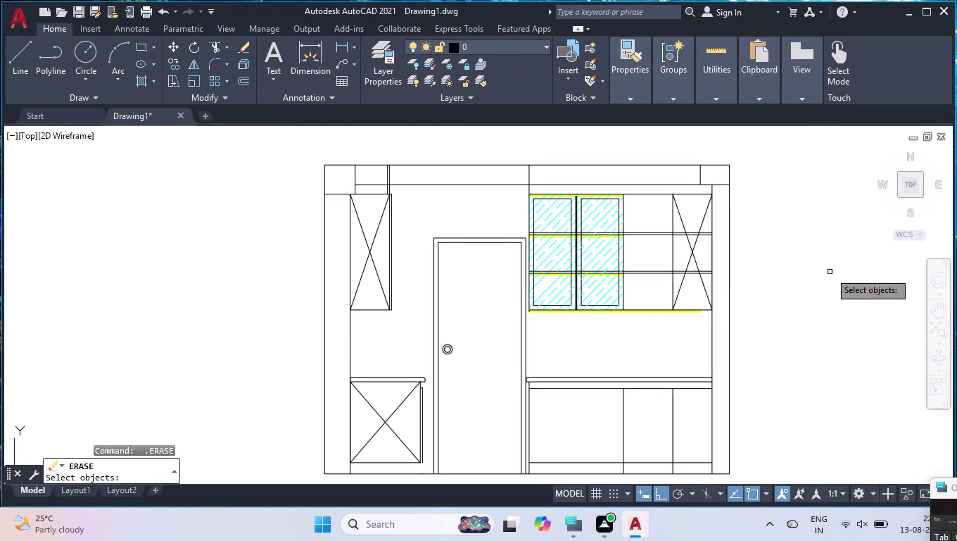
Erase the lower right cabinet's two vertical divider lines.
key(Return)
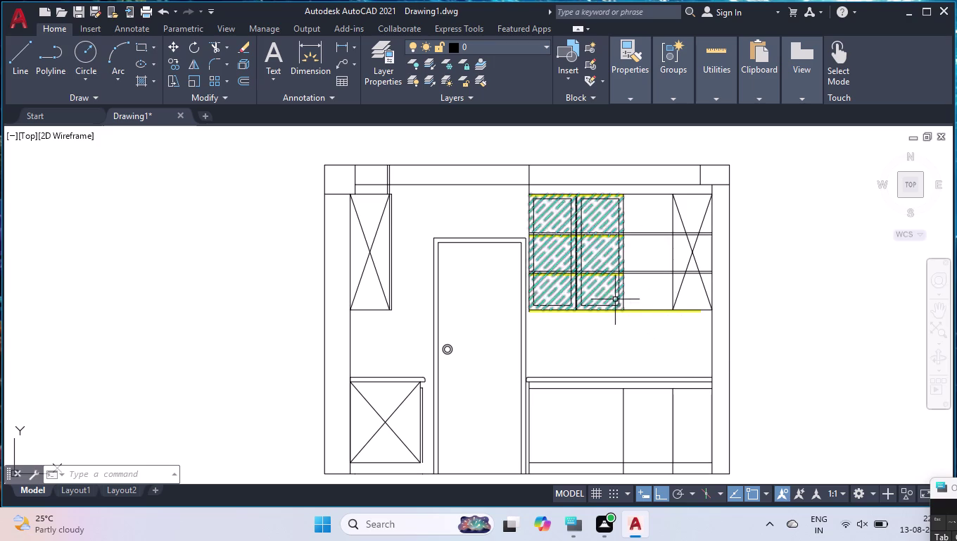
click(692, 412)
click(603, 429)
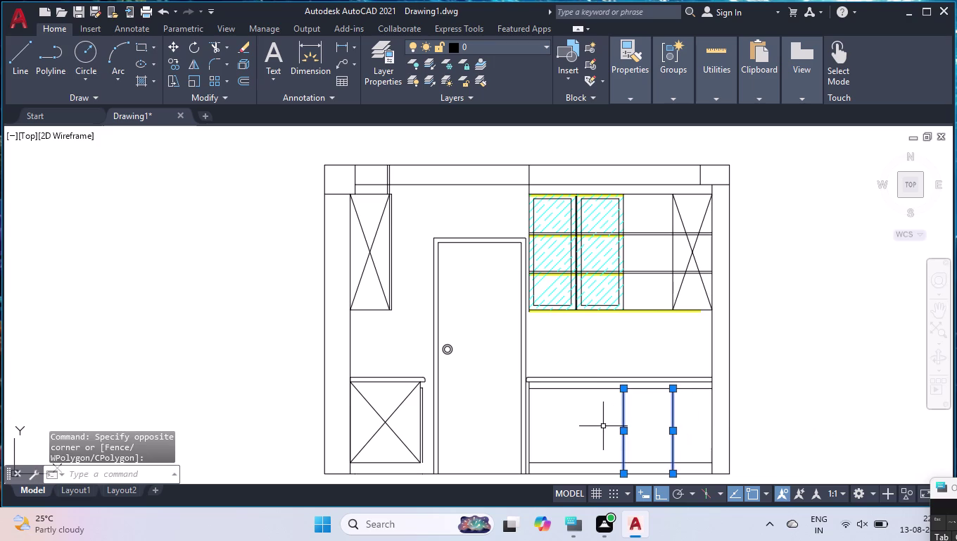
key(Delete)
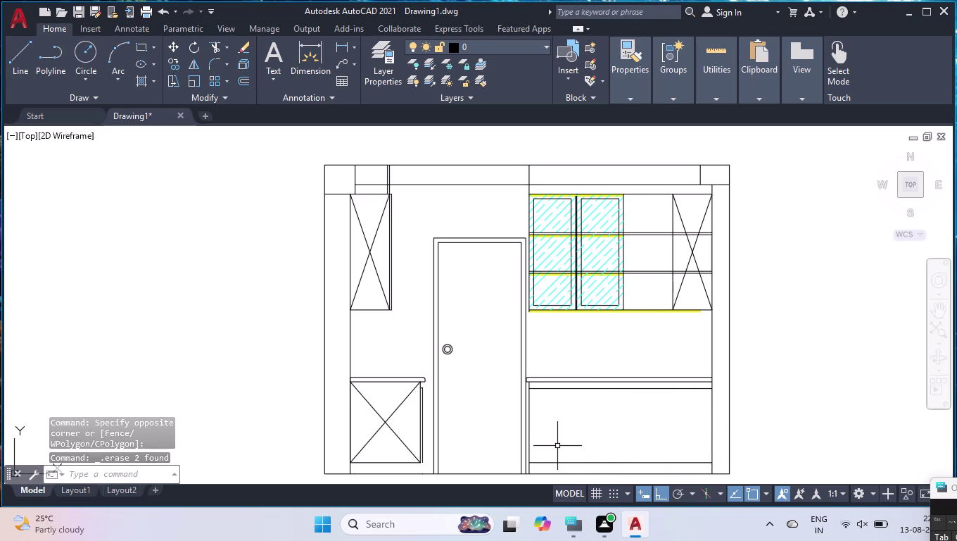
Start and cancel a break, then begin measuring the cabinet with MEAS.
text(BR)
key(Return)
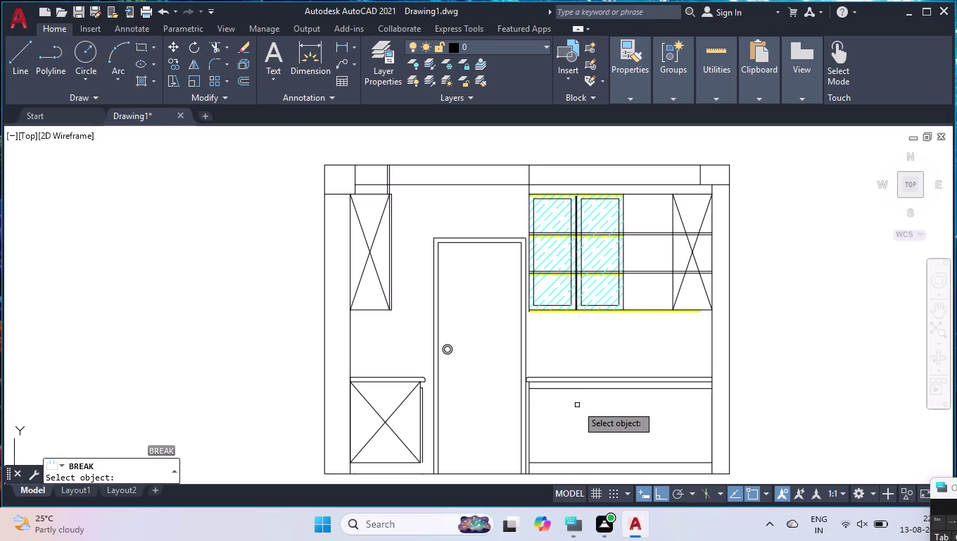
key(Return)
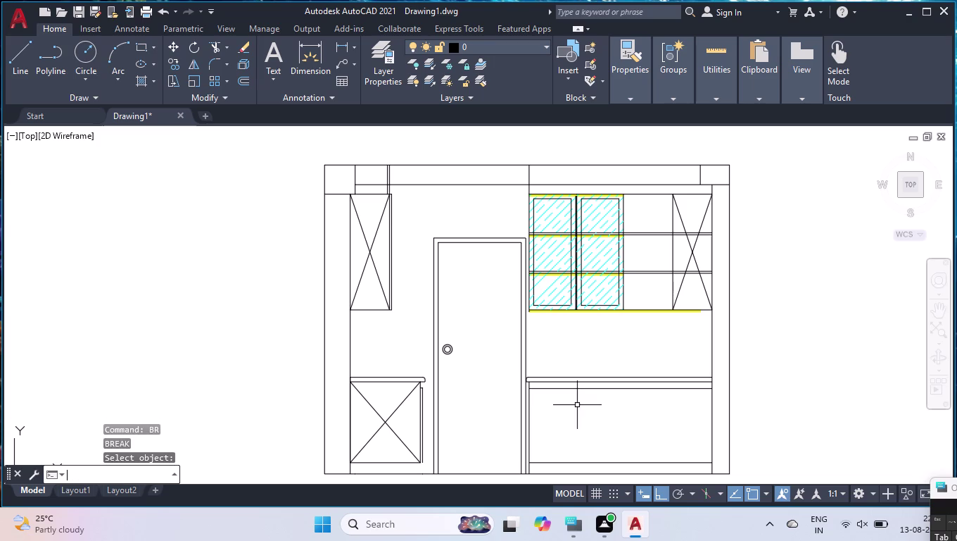
text(MEAS)
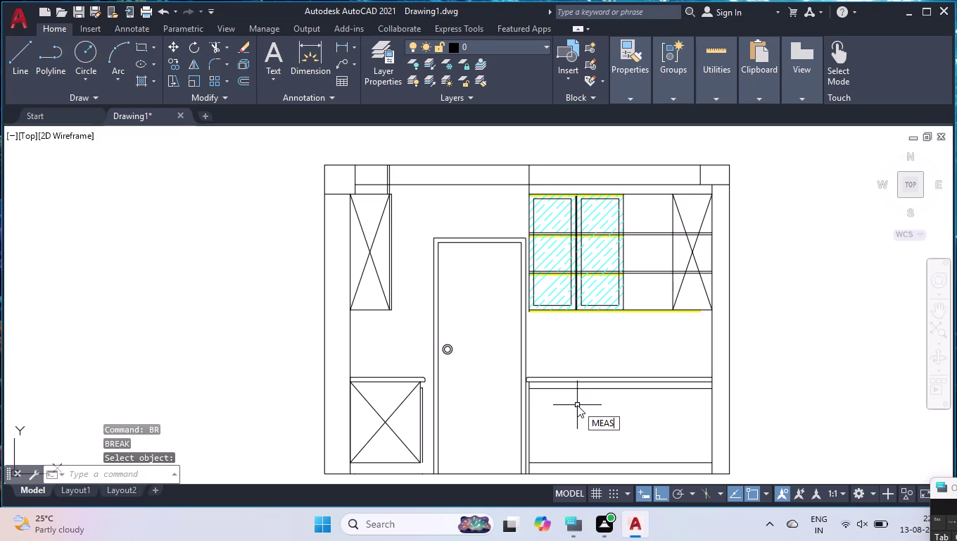
key(Return)
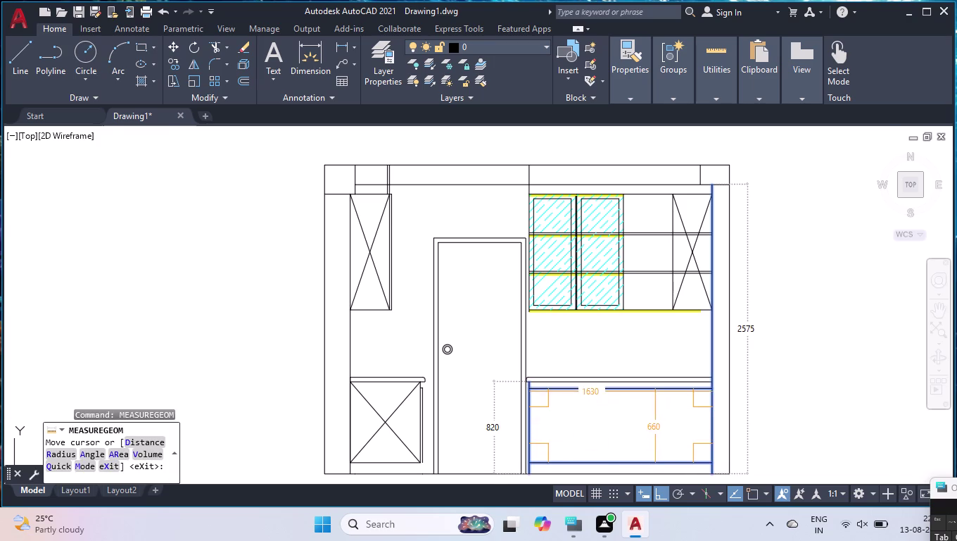
Delete the extra horizontal line beneath the lower cabinet's top.
scroll(up, 3)
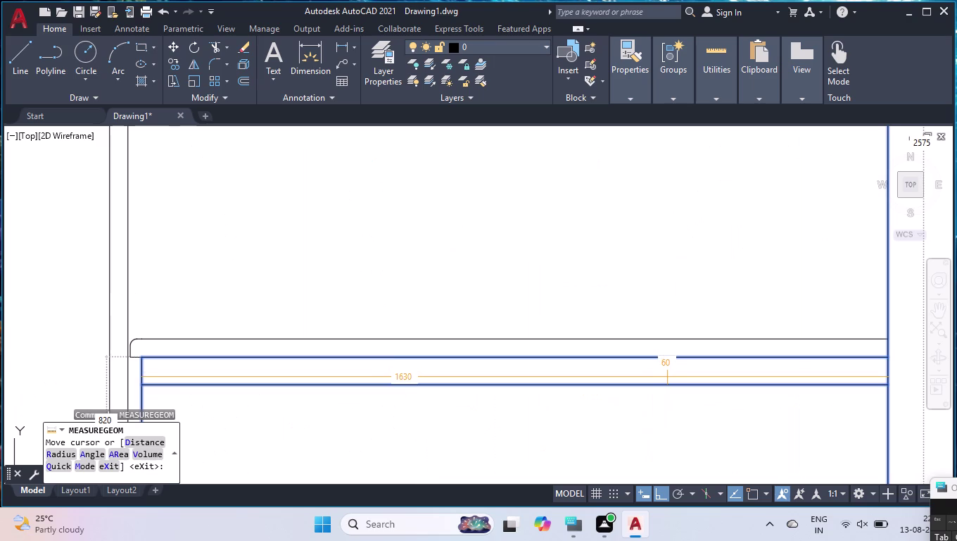
key(Return)
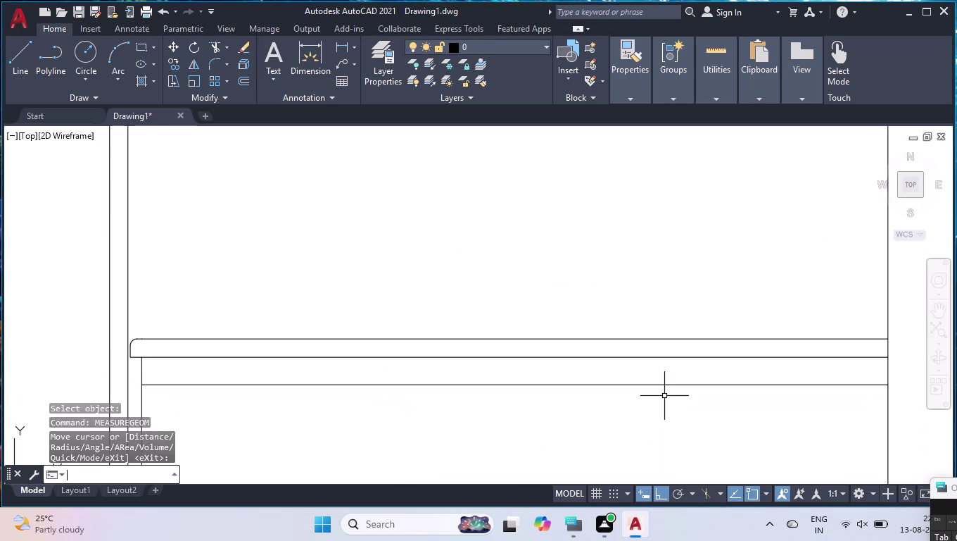
click(709, 383)
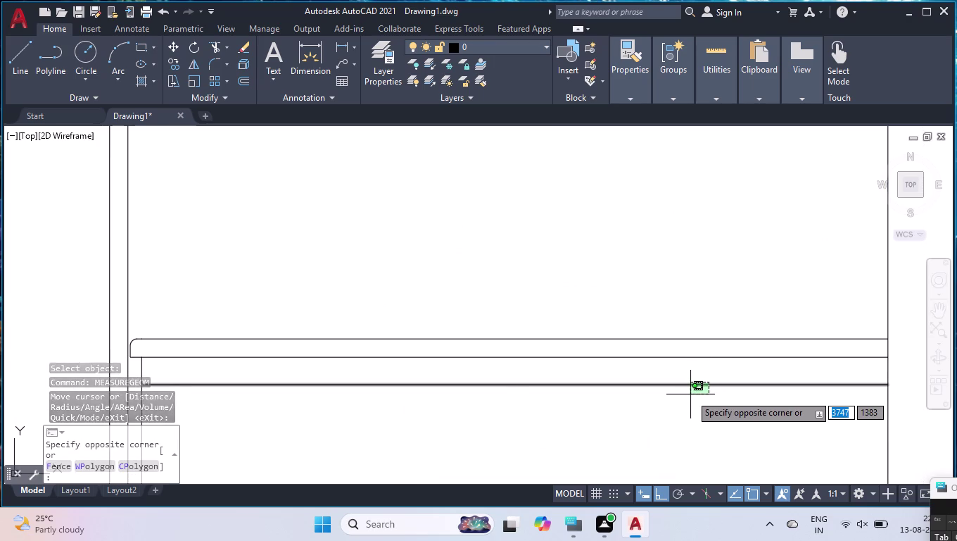
click(691, 394)
key(Delete)
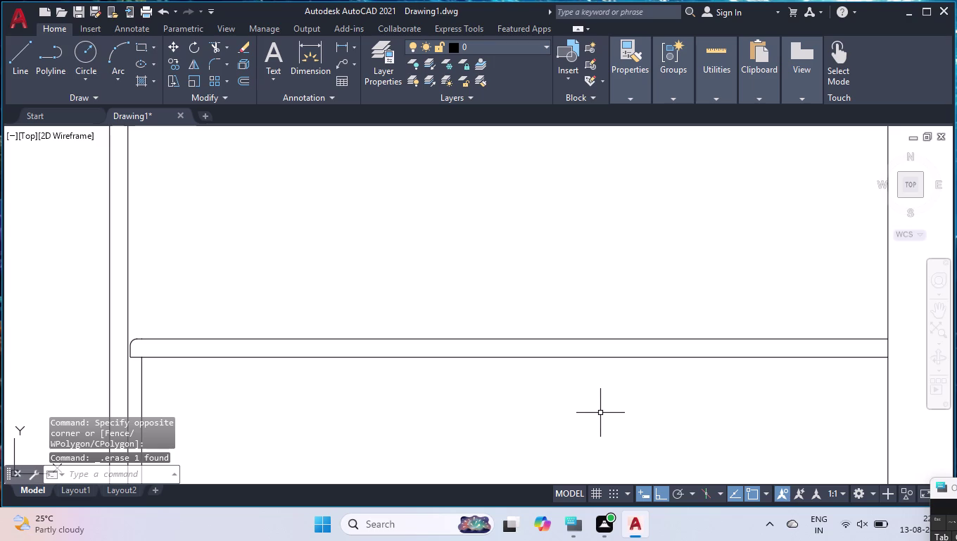
scroll(down, 3)
scroll(down, 3)
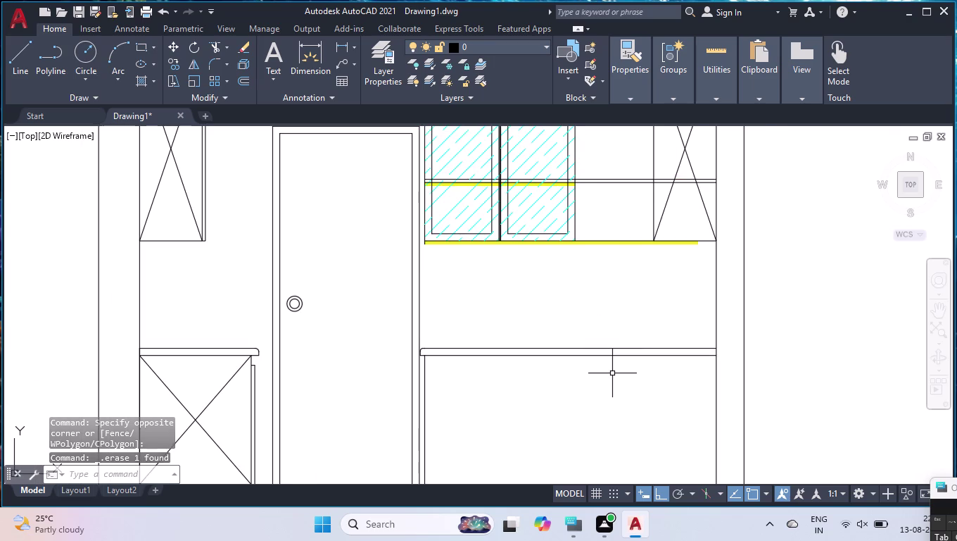
scroll(down, 3)
scroll(up, 3)
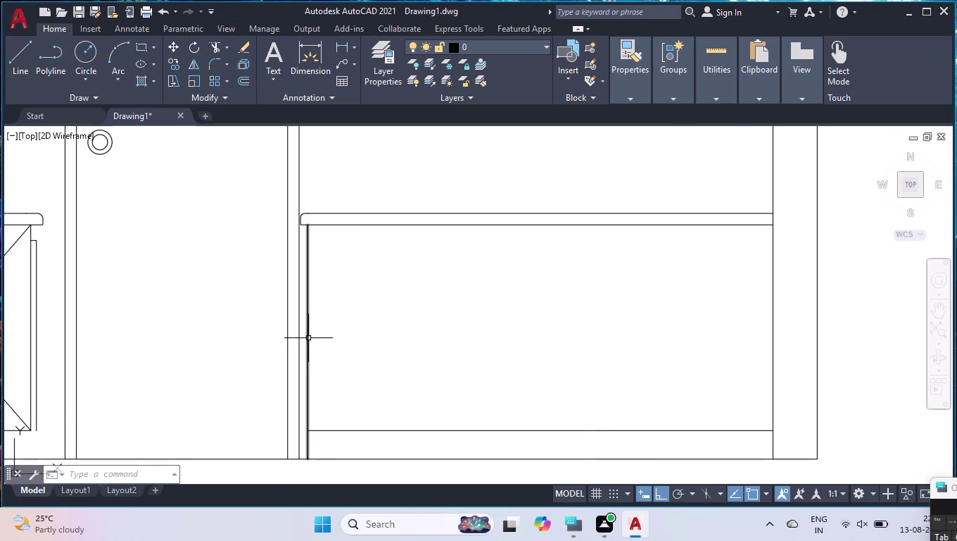
Trim the stray line end at the cabinet's bottom-left corner.
text(TR)
key(Return)
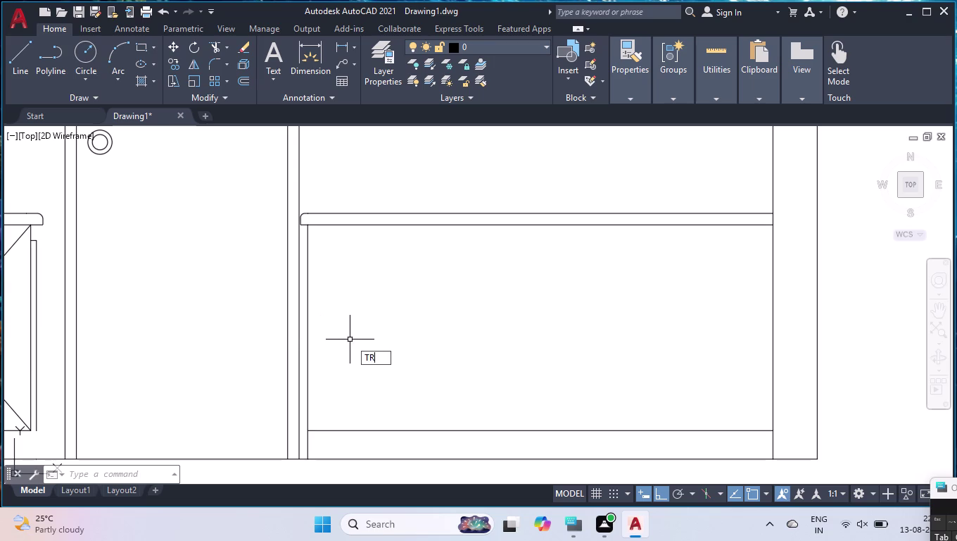
click(307, 438)
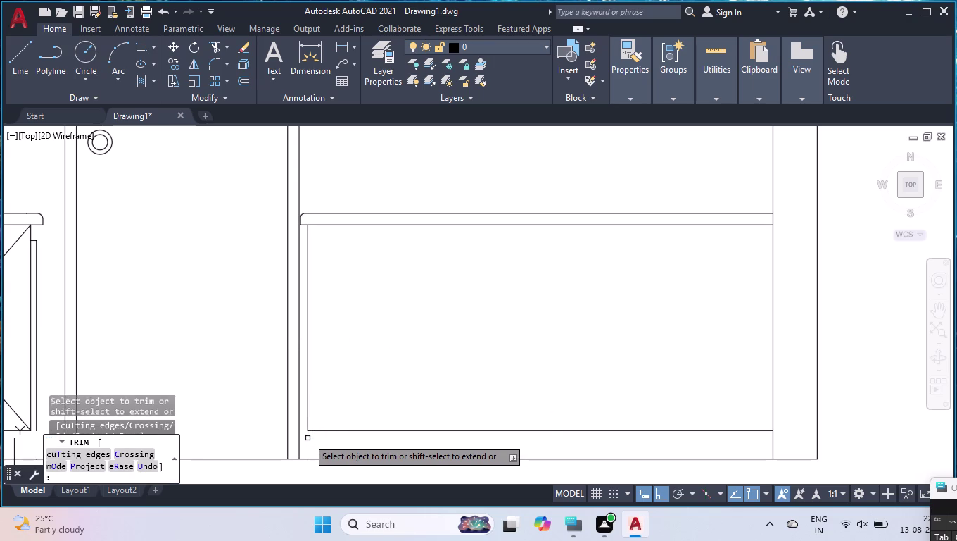
key(Return)
text(O)
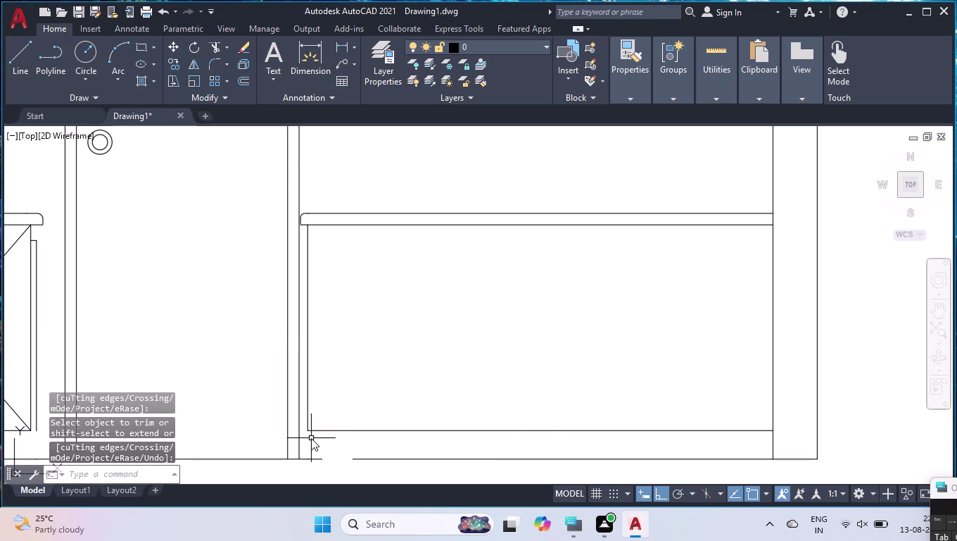
text(FF)
key(Return)
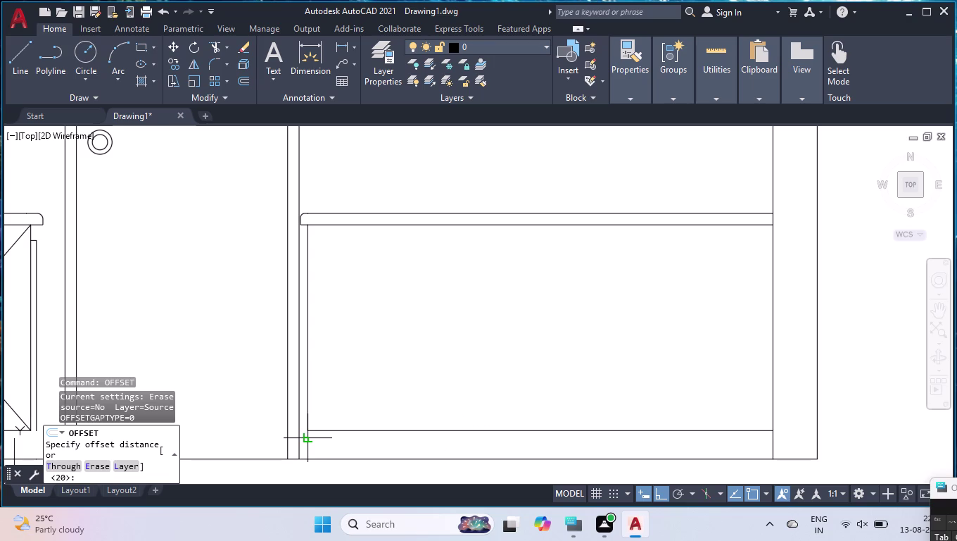
Offset the cabinet's left edge 450 to the right.
text(459)
key(BackSpace)
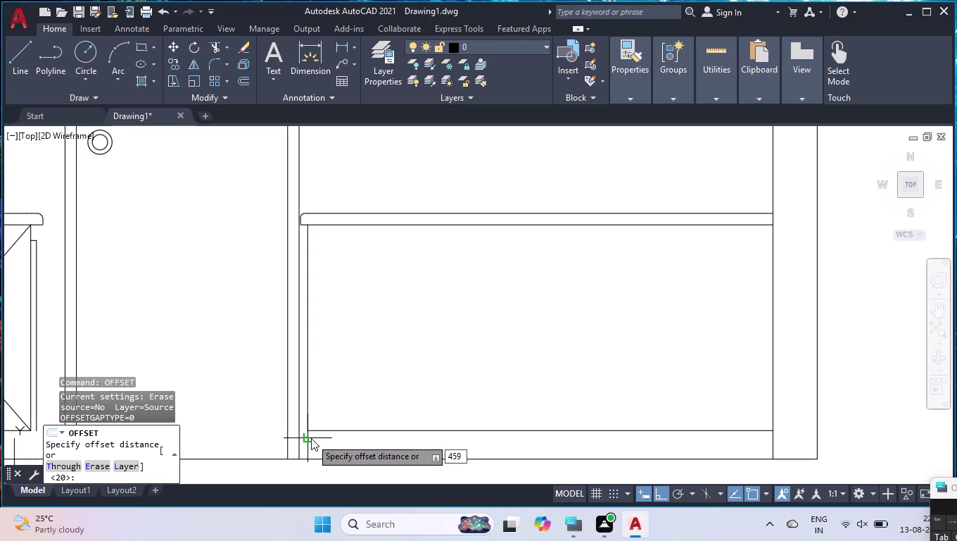
key(0)
key(Return)
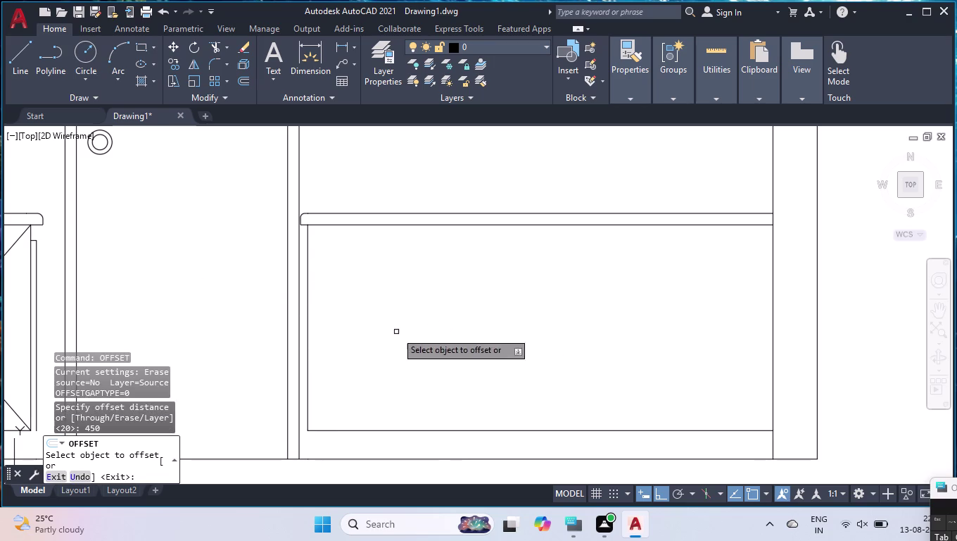
click(309, 320)
click(376, 325)
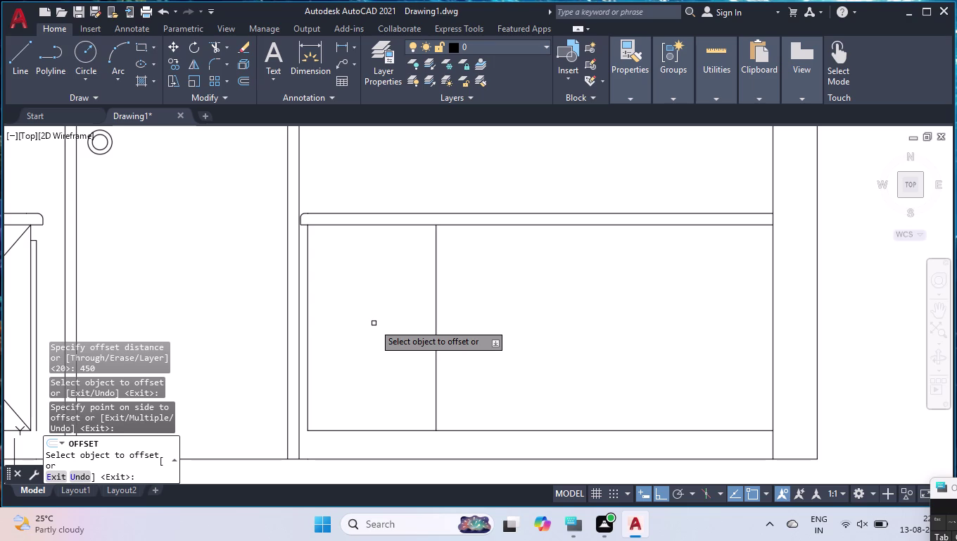
Offset the new line 530 to the right, then that line another 50.
click(437, 320)
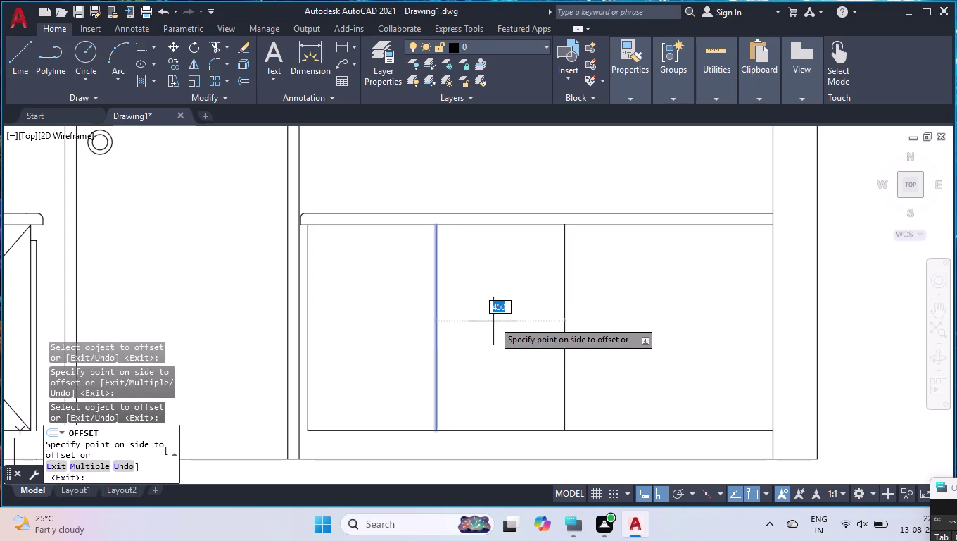
text(530)
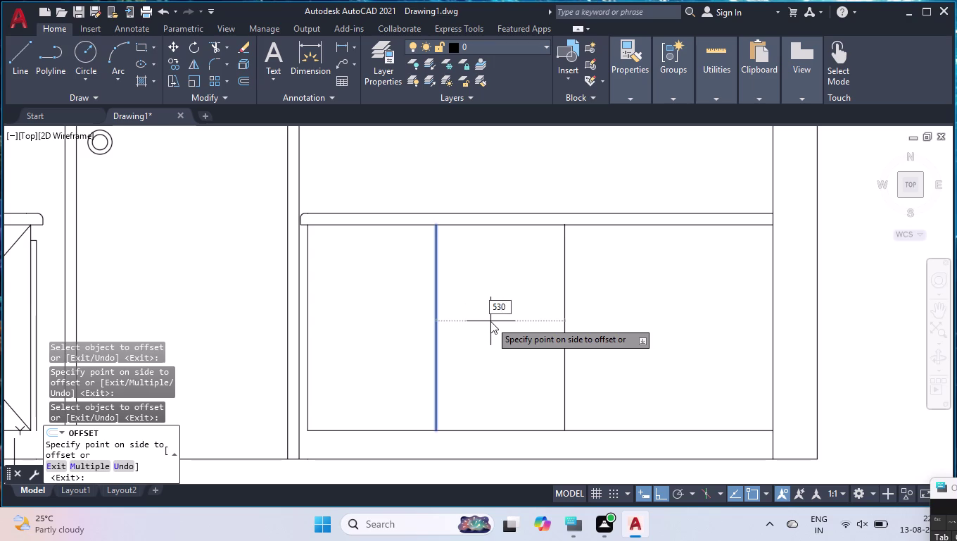
key(Return)
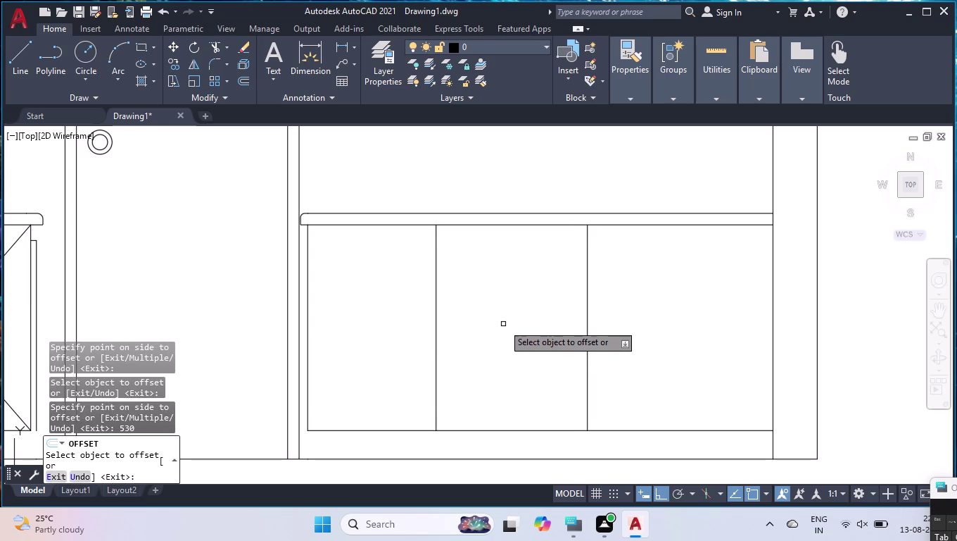
click(587, 331)
text(50)
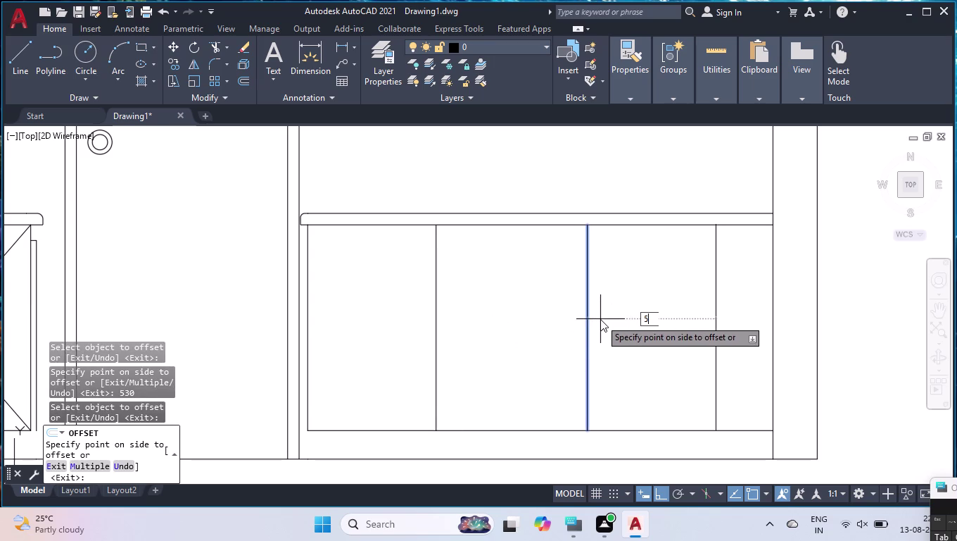
key(Return)
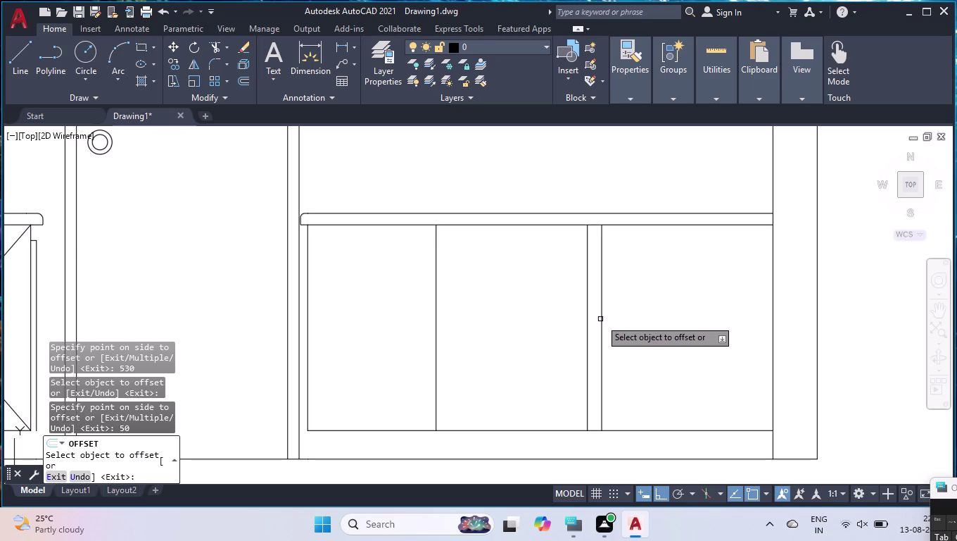
key(Return)
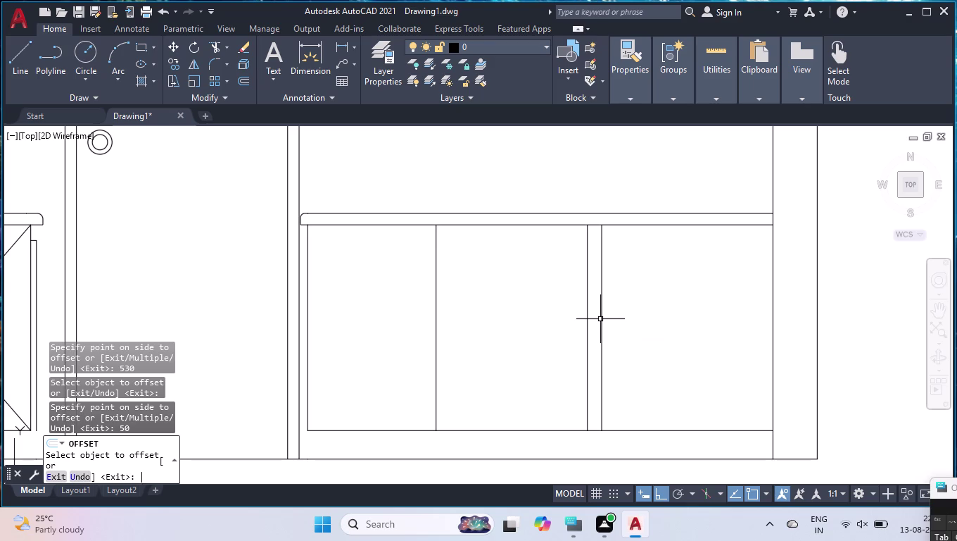
Check the cabinet dimensions, then offset the right door's divider 20 to the right.
text(MEA)
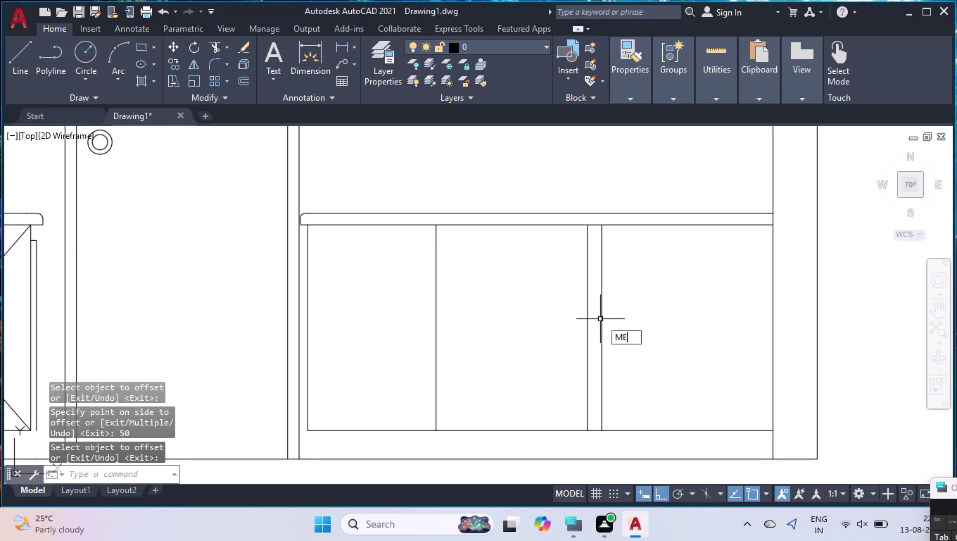
text(S)
key(Return)
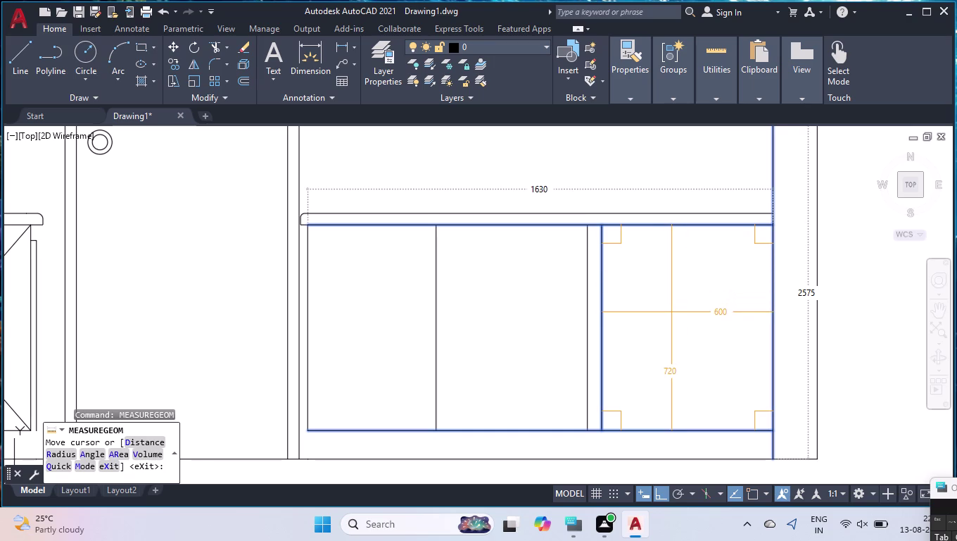
key(Return)
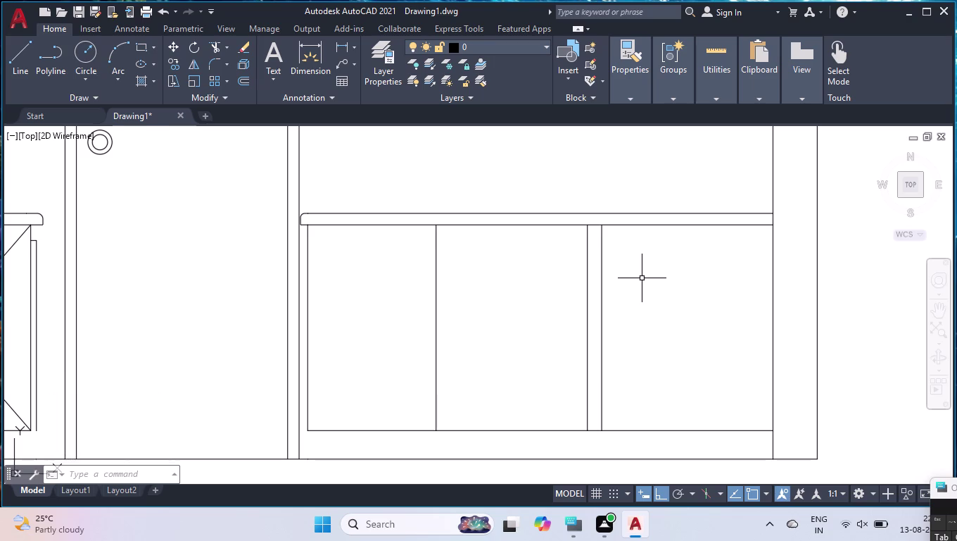
text(OFF)
key(Return)
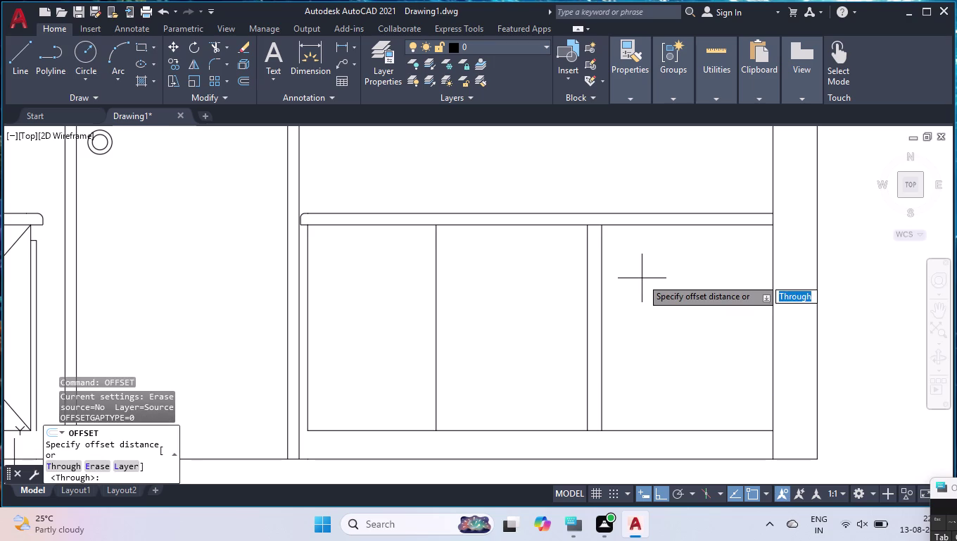
text(20)
key(Return)
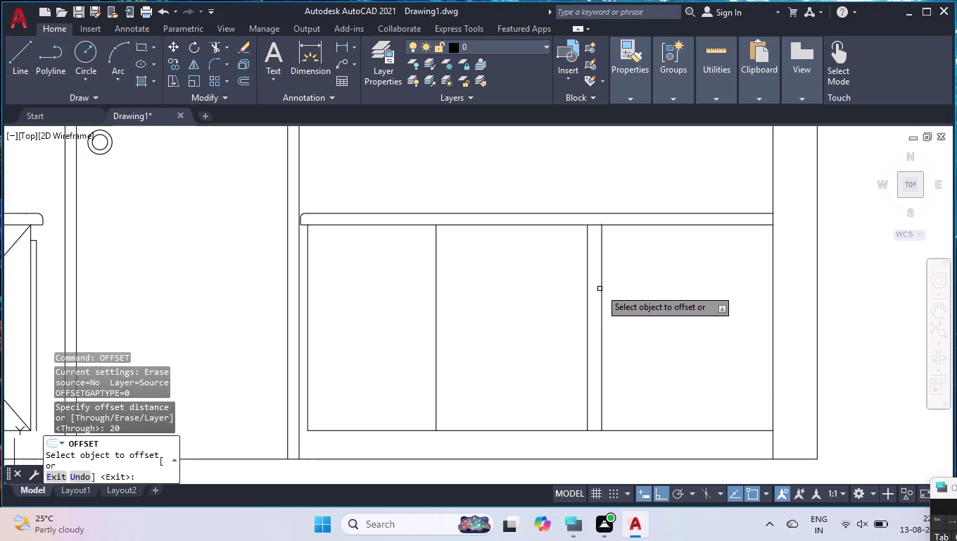
click(602, 294)
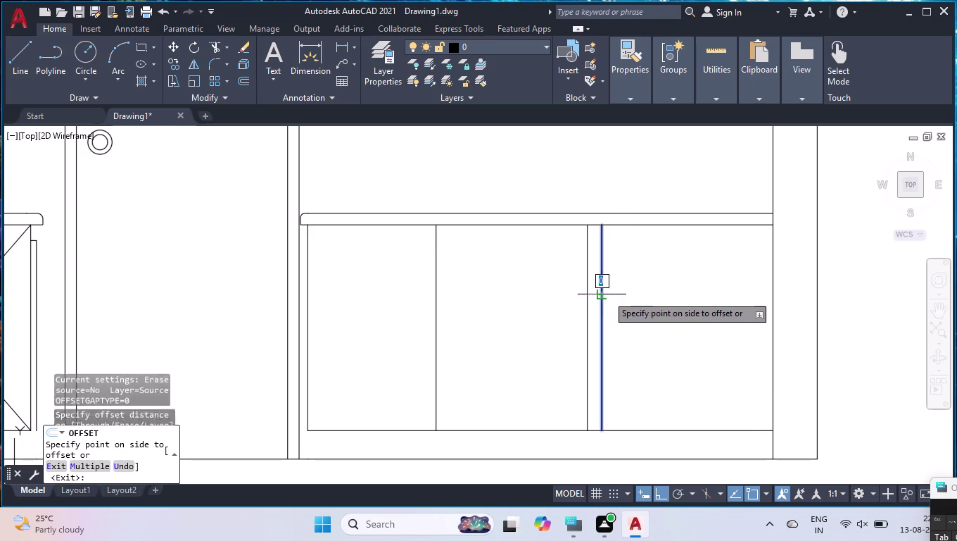
click(615, 295)
key(Return)
Extend the new vertical line and the left cabinet edge down to the base.
text(E)
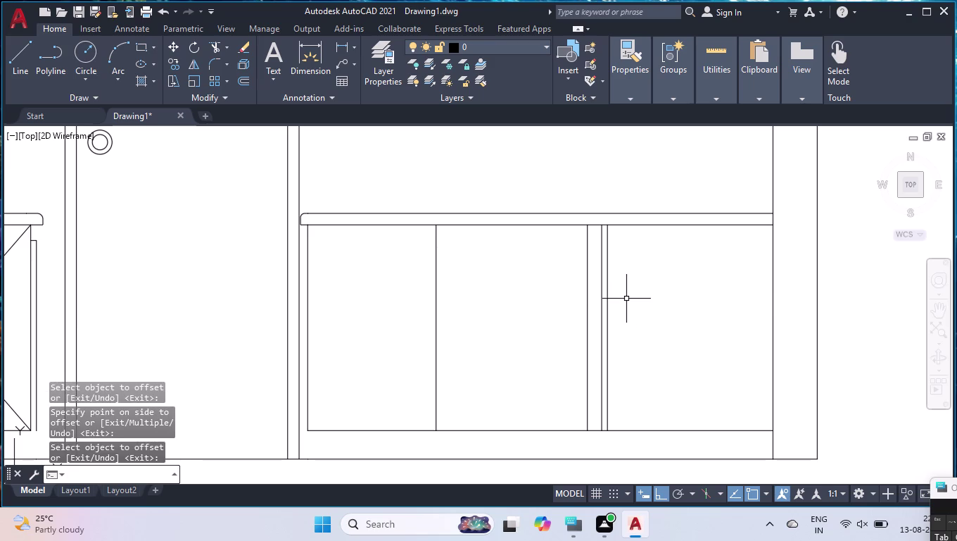
text(X)
key(Return)
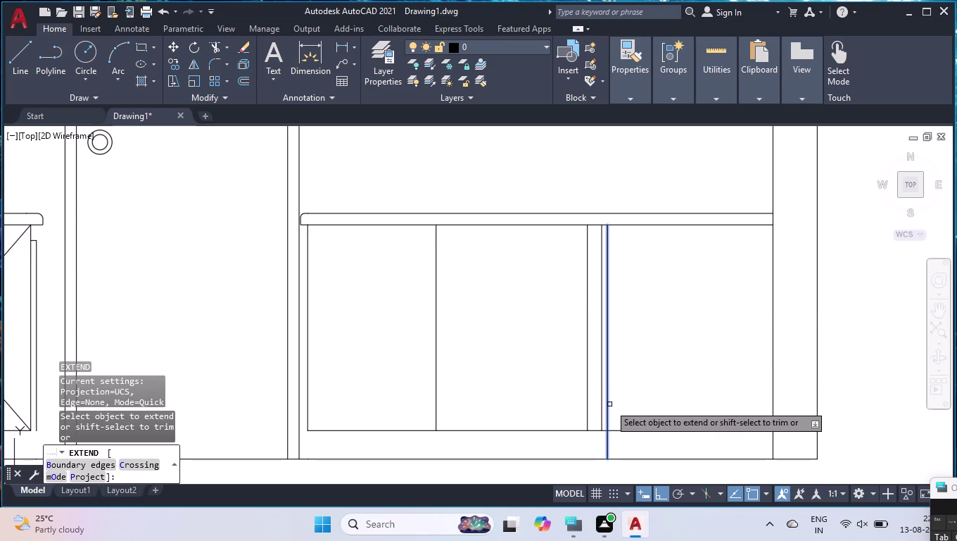
click(610, 404)
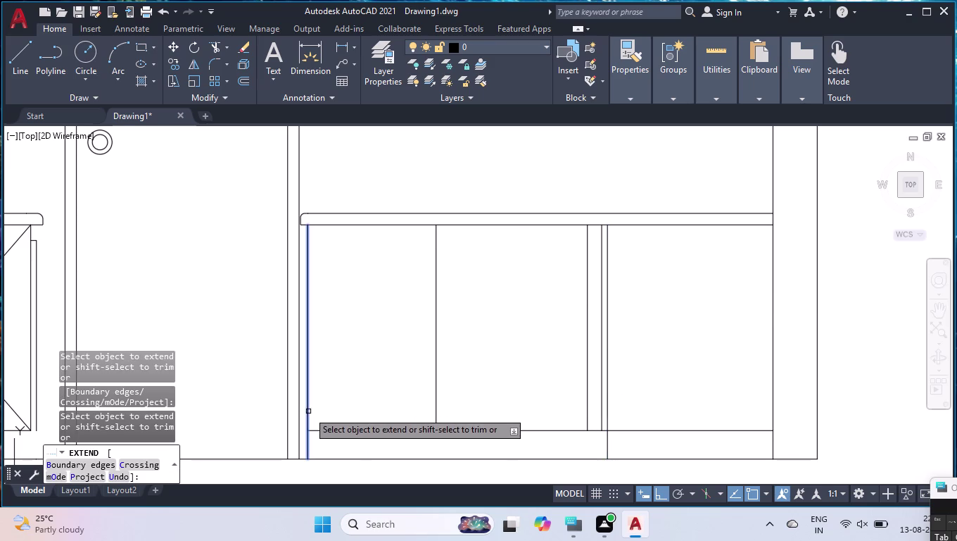
click(308, 411)
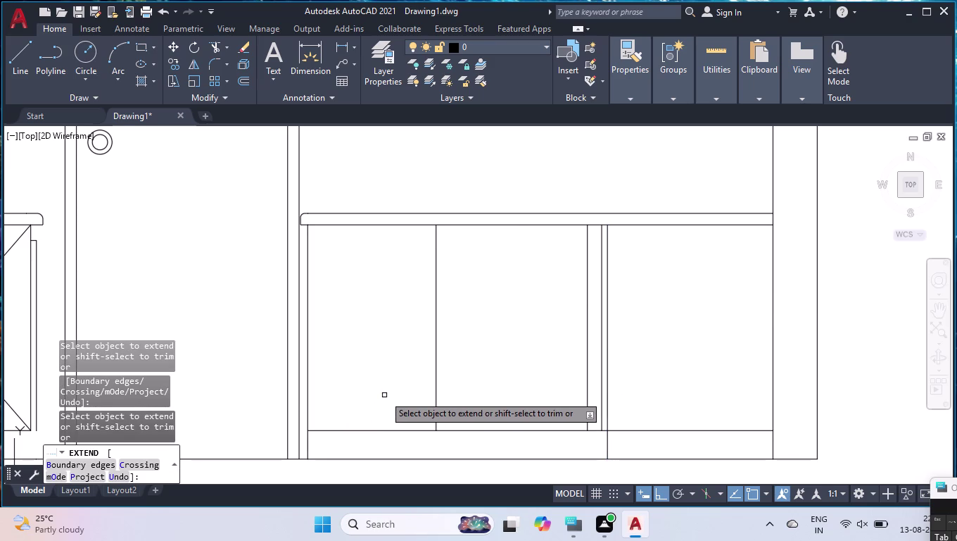
key(Return)
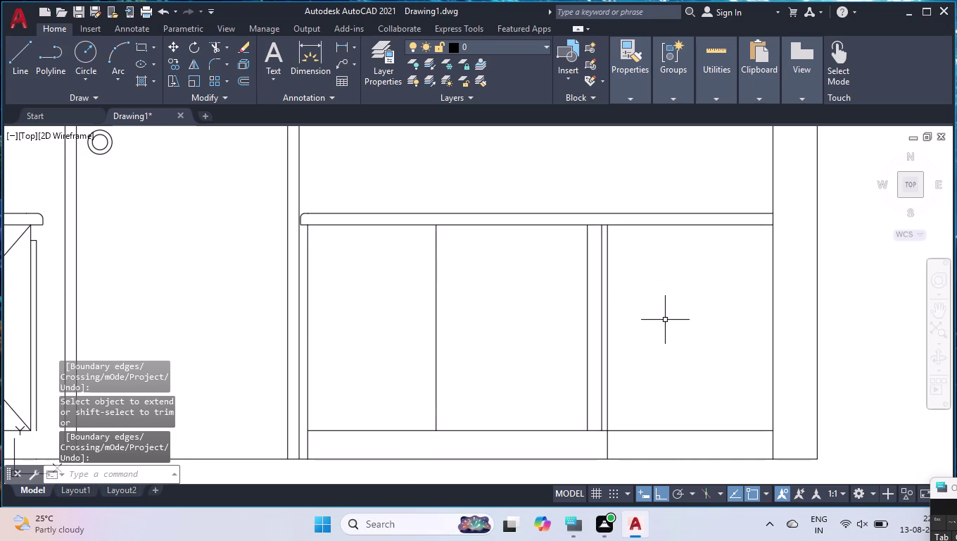
Draw two corner-to-corner diagonals forming an X on the right lower door.
key(l)
key(Return)
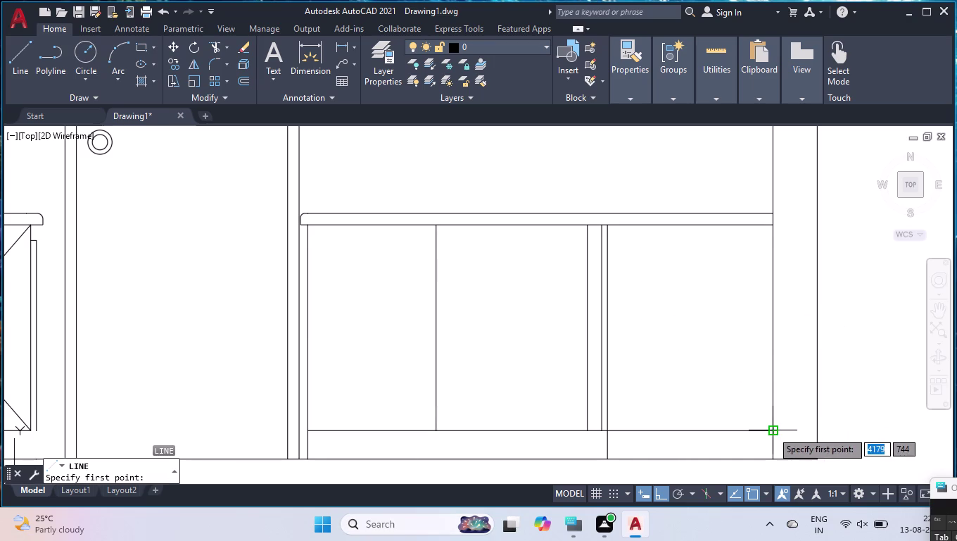
click(772, 431)
click(612, 226)
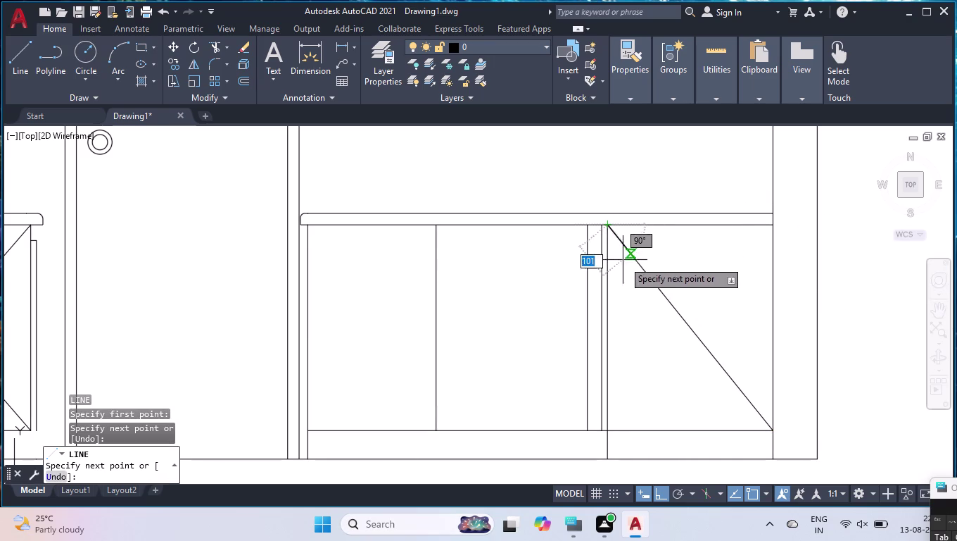
key(space)
key(space)
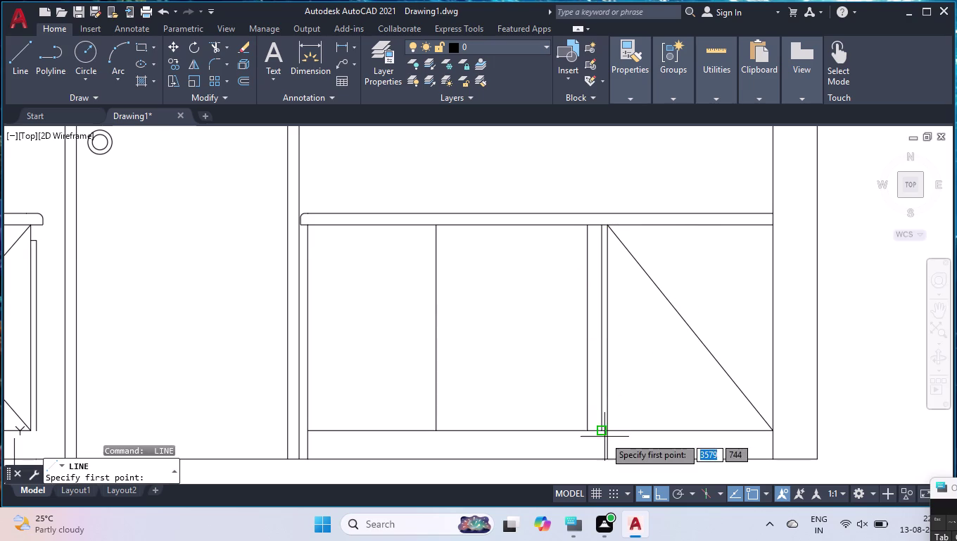
click(608, 431)
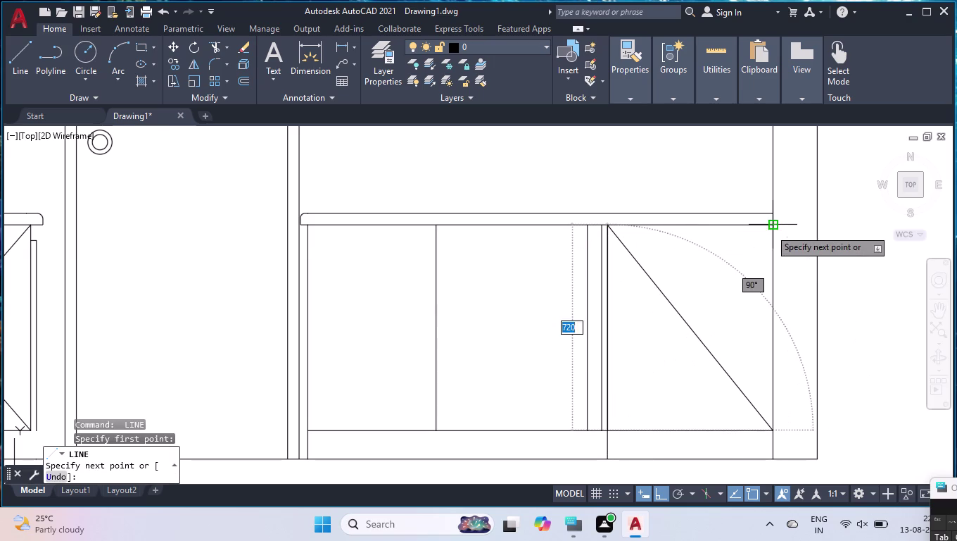
click(770, 229)
key(space)
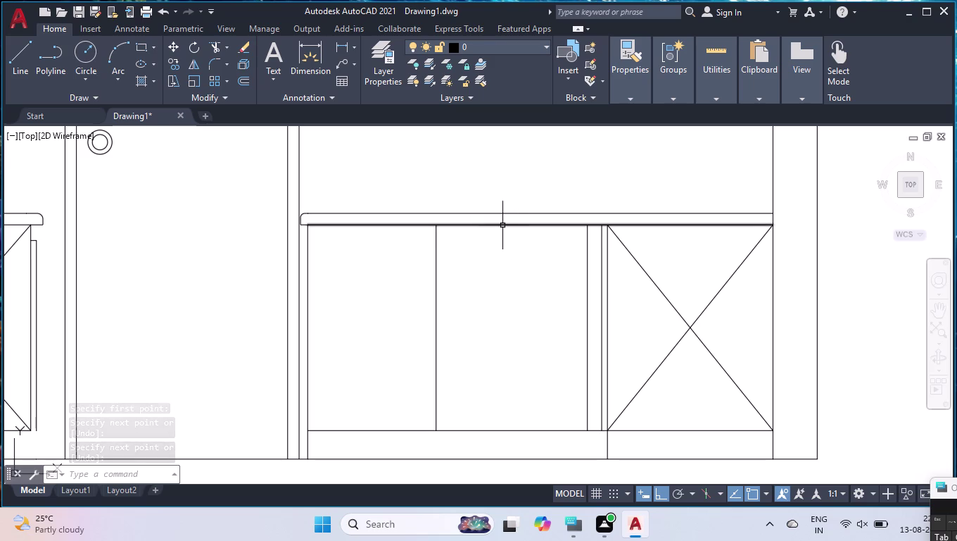
Attempt an M2P midpoint snap and start a new line.
text(M)
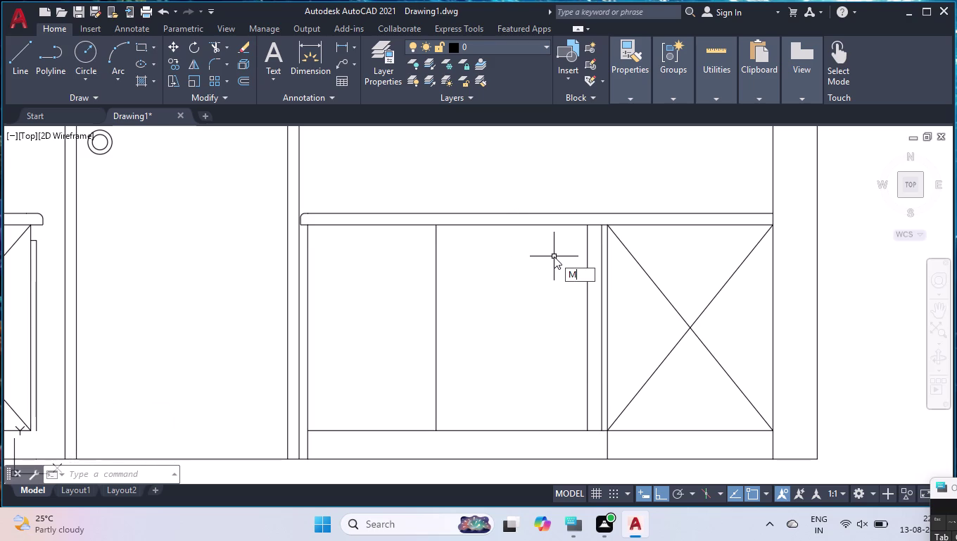
text(2)
key(p)
key(Return)
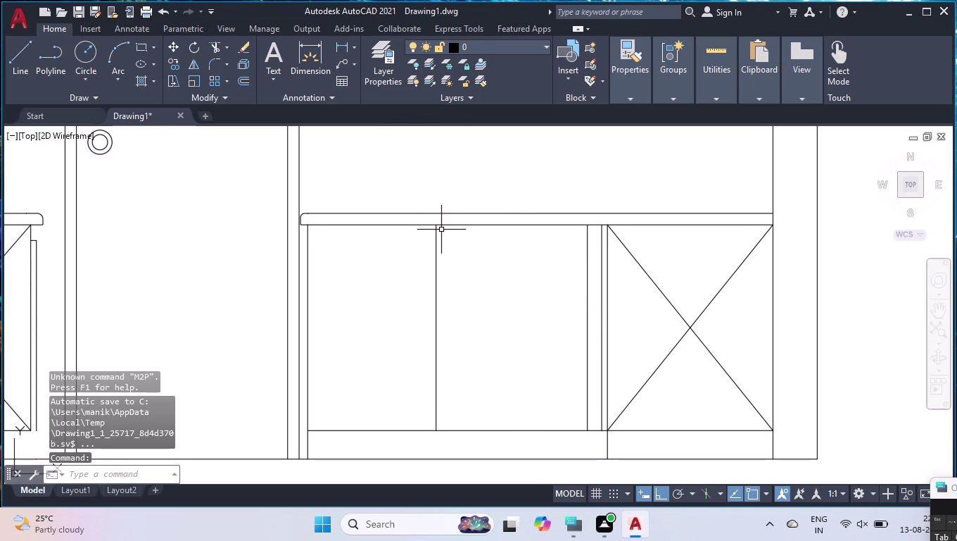
key(l)
key(Return)
Draw a shelf line from the middle divider's midpoint to the right cabinet edge.
text(M)
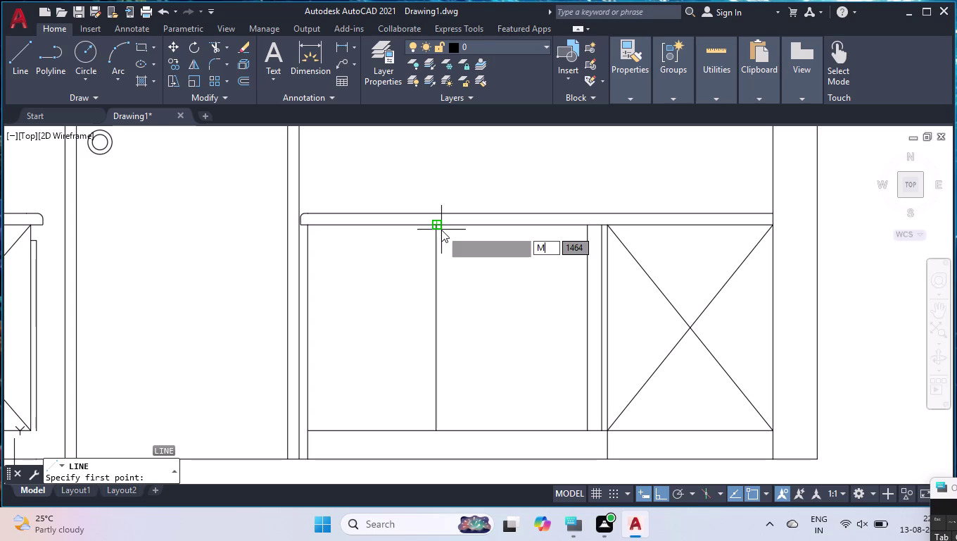
text(2P)
key(Return)
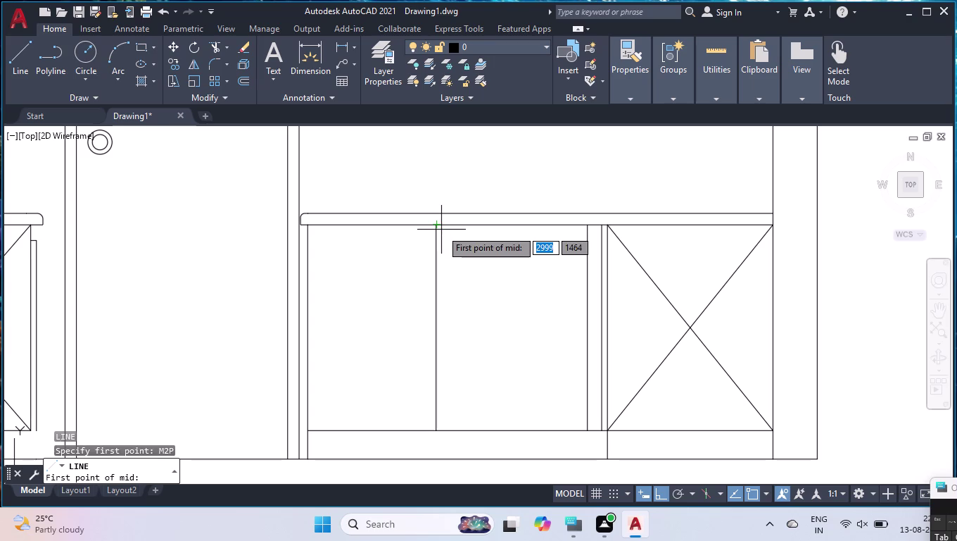
click(436, 228)
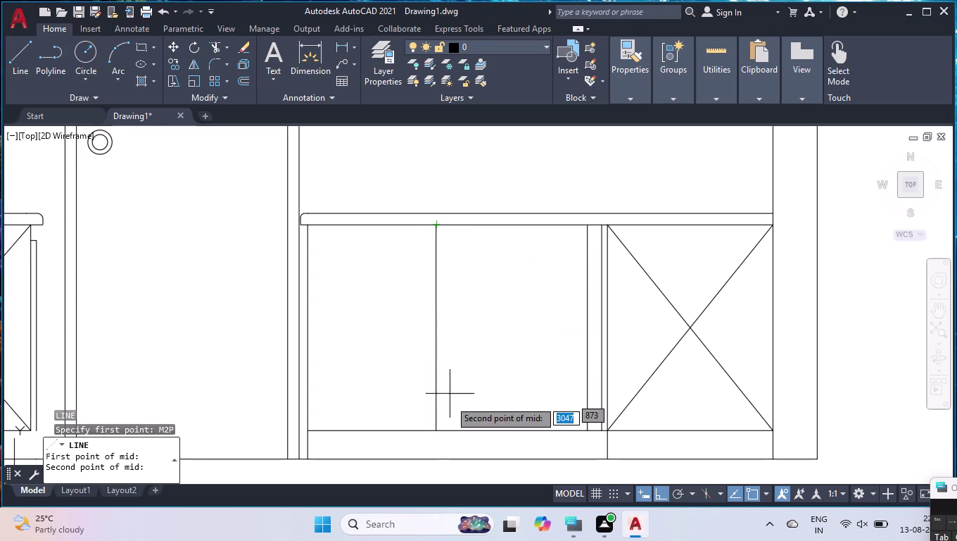
click(434, 432)
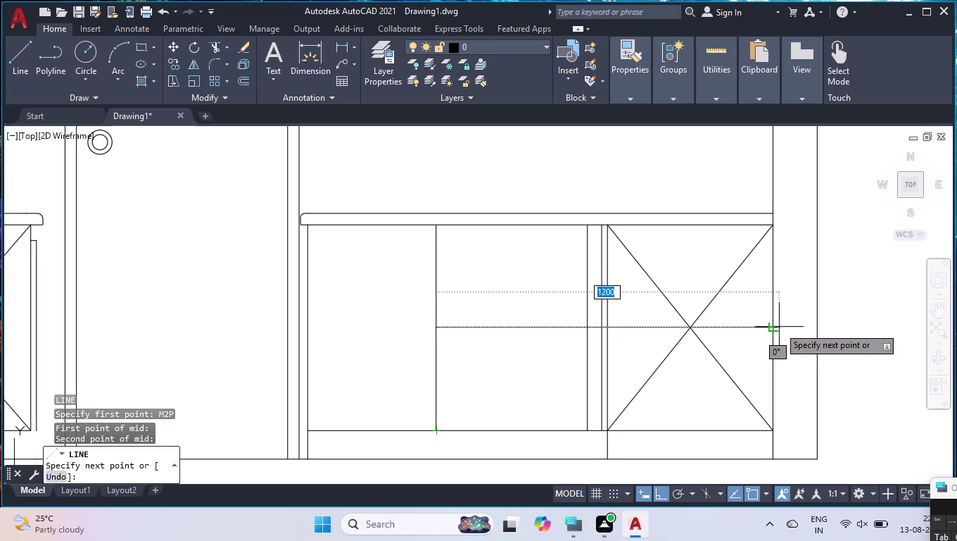
click(777, 327)
key(Return)
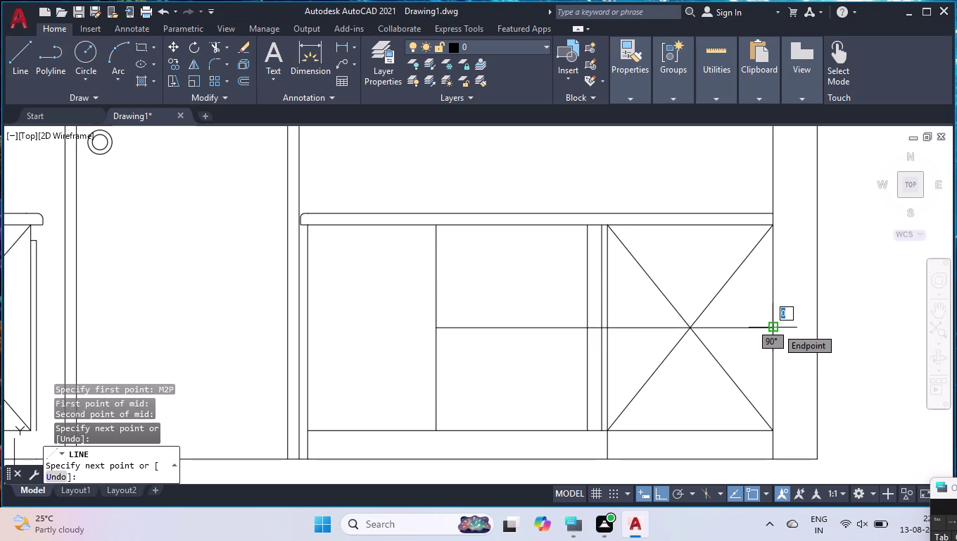
Extend the shelf line left to the cabinet's left edge.
text(EX)
key(Return)
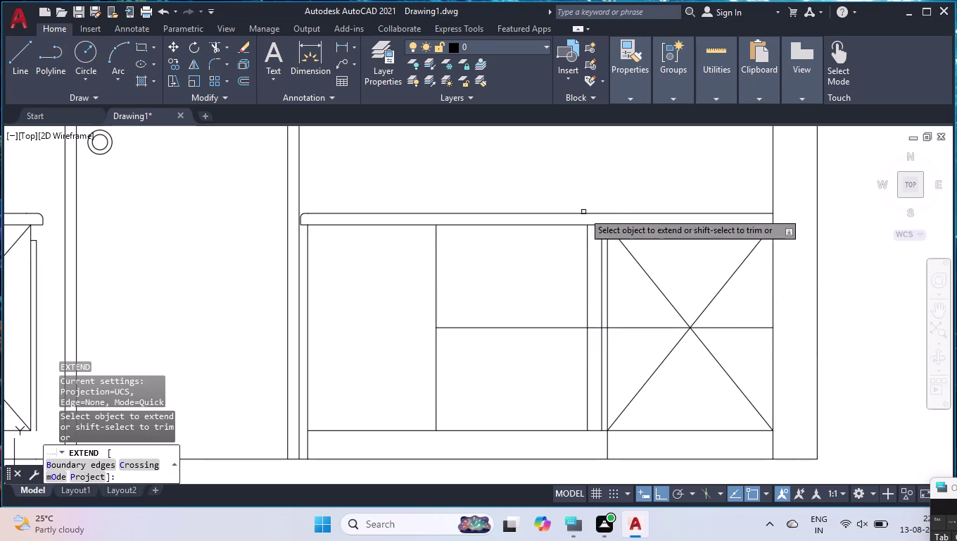
click(445, 329)
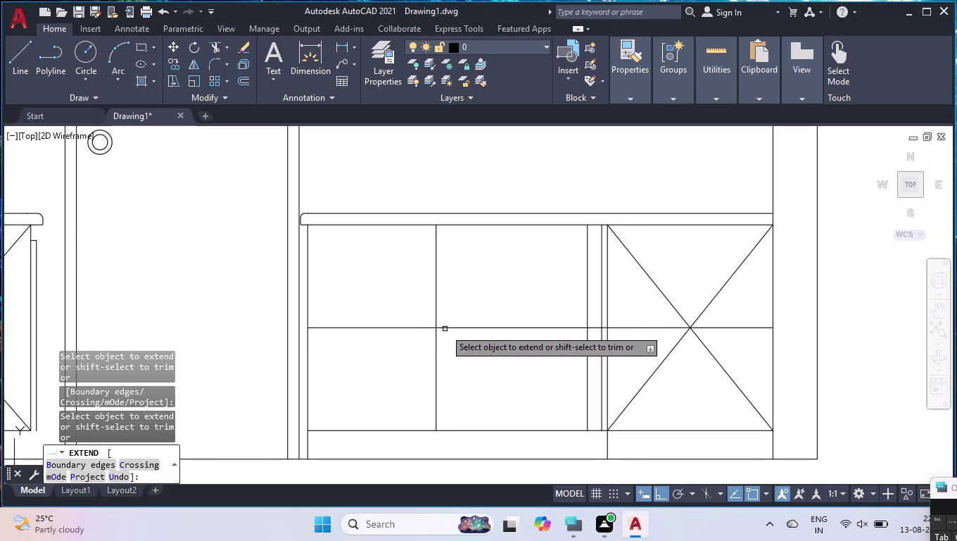
key(Return)
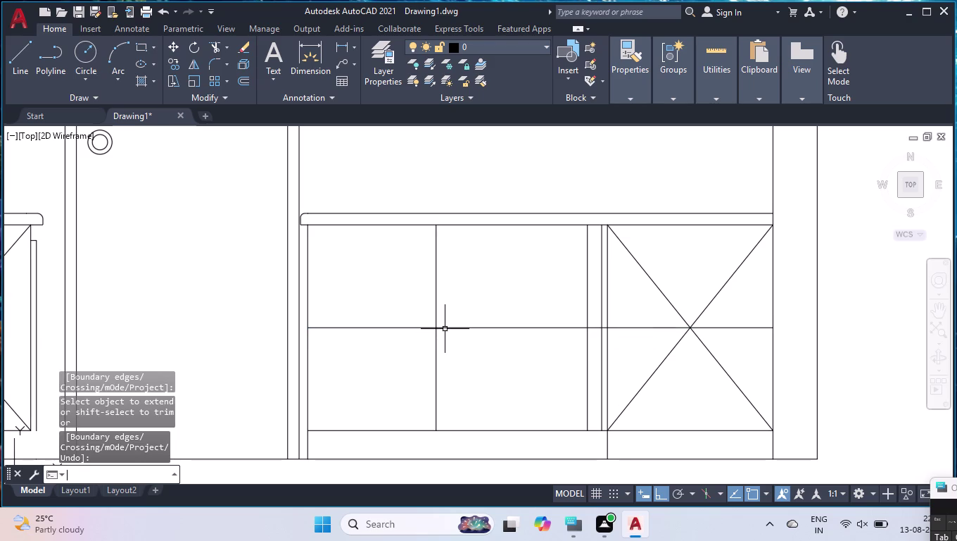
Offset the shelf line 18 upward to make a double shelf.
text(O)
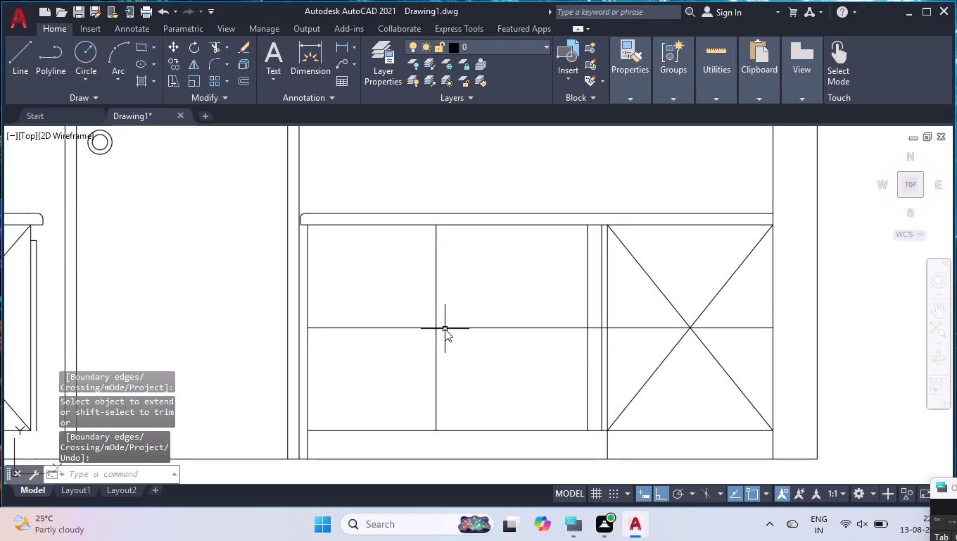
text(FF)
key(Return)
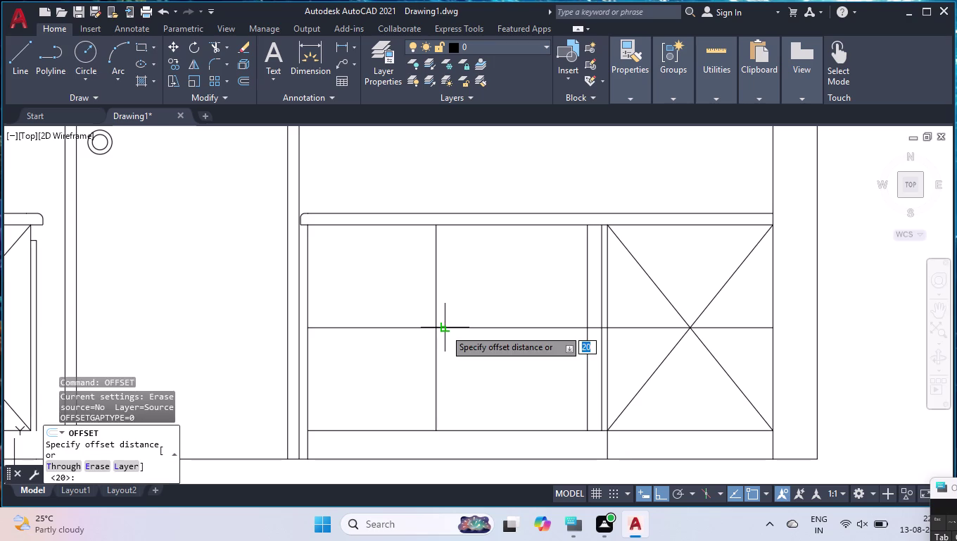
key(1)
key(8)
key(Return)
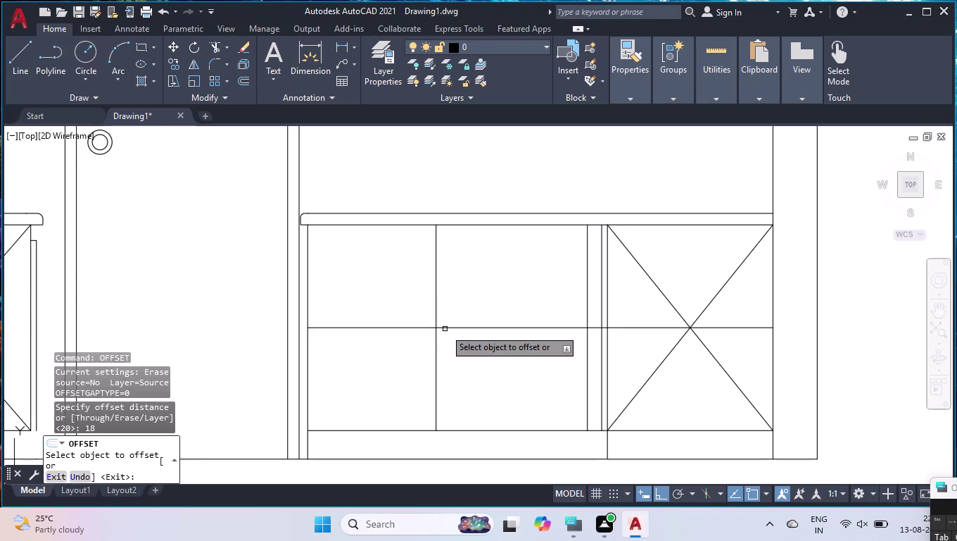
click(504, 328)
click(518, 302)
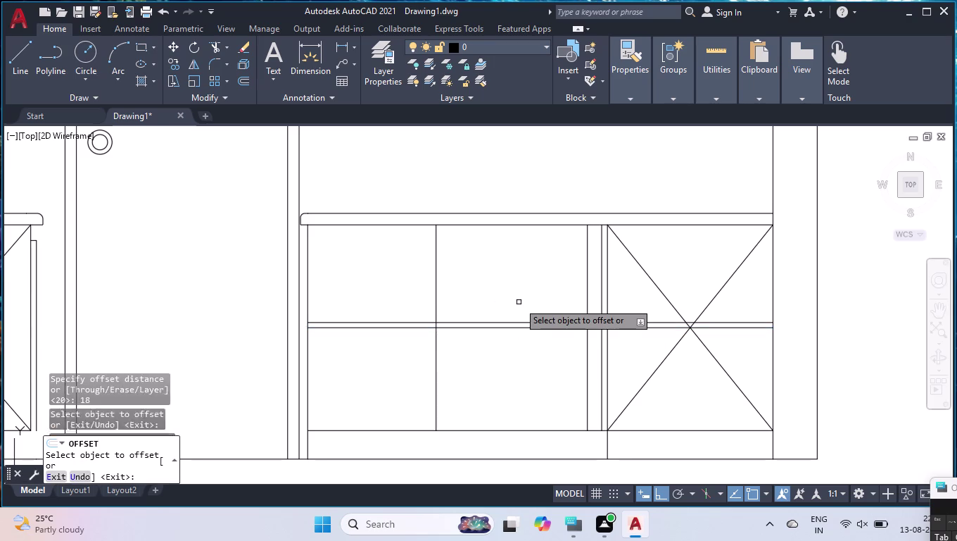
key(Return)
Fence-trim both shelf lines out of the left compartment.
text(TR)
key(Return)
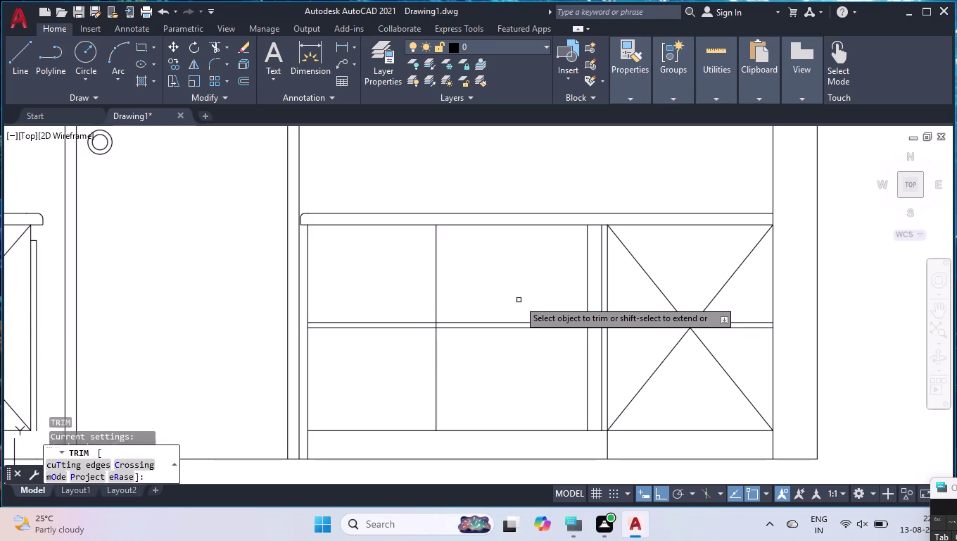
click(392, 304)
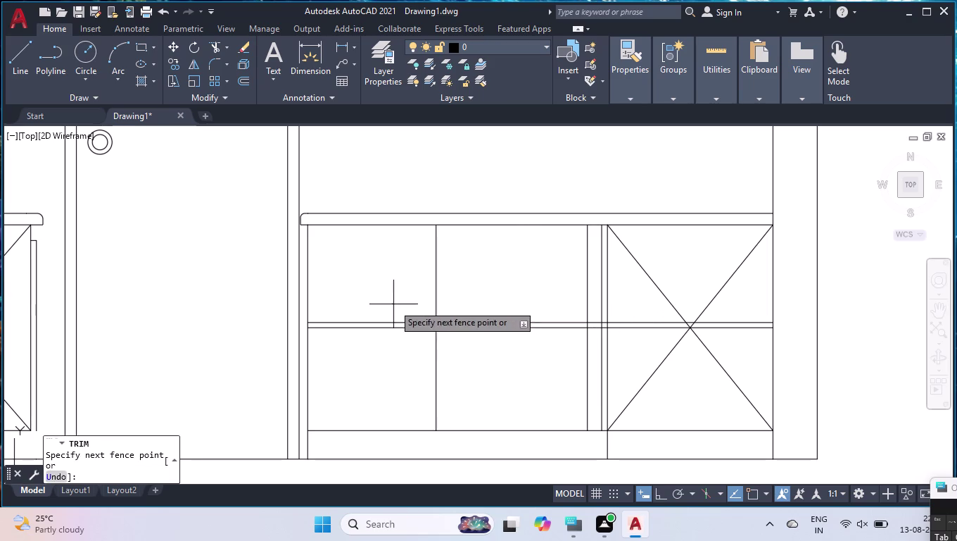
click(386, 339)
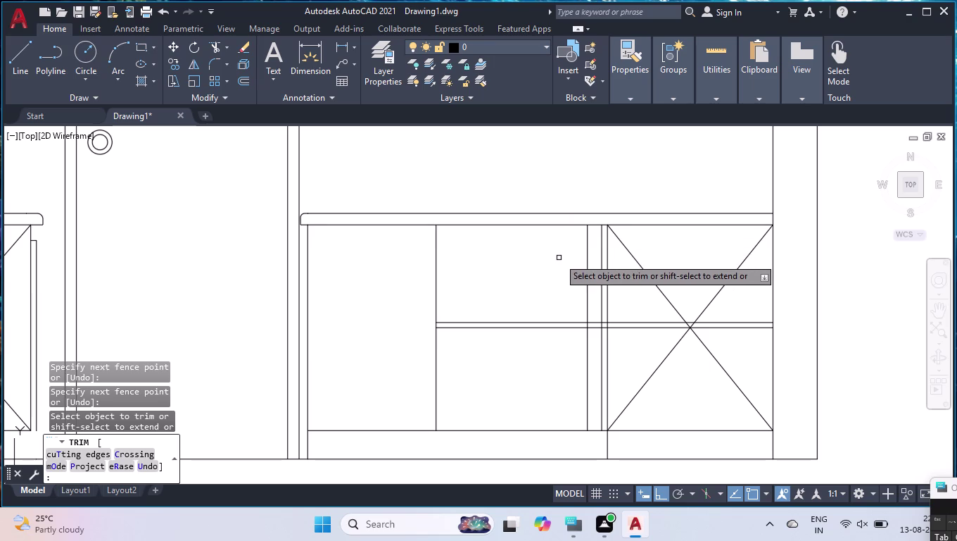
key(Return)
Break the line under the countertop at the X-door and shelf compartment corners.
text(BR)
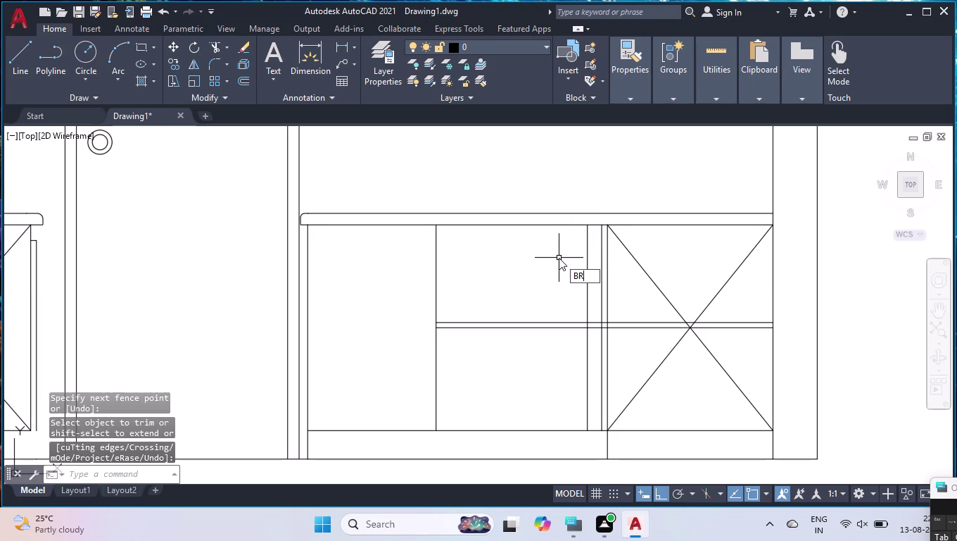
key(Return)
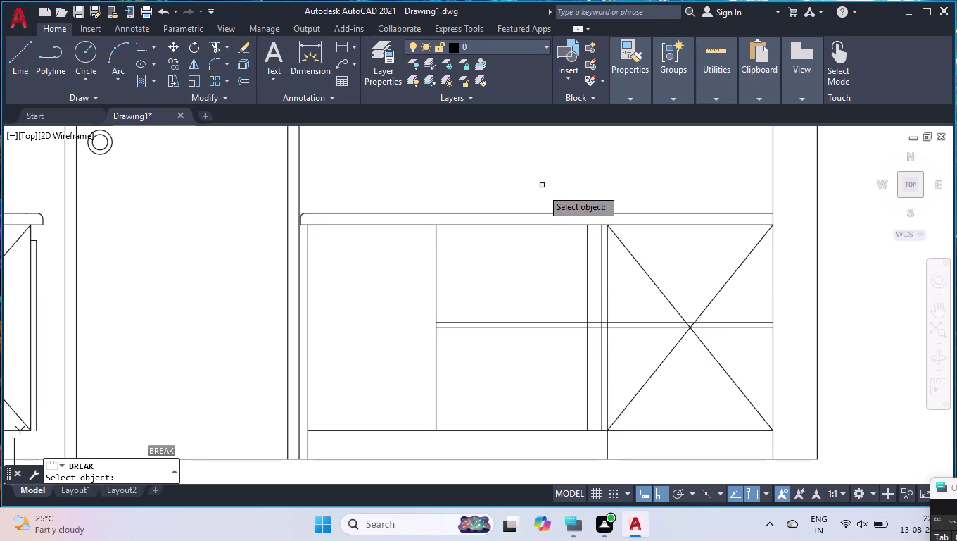
key(Return)
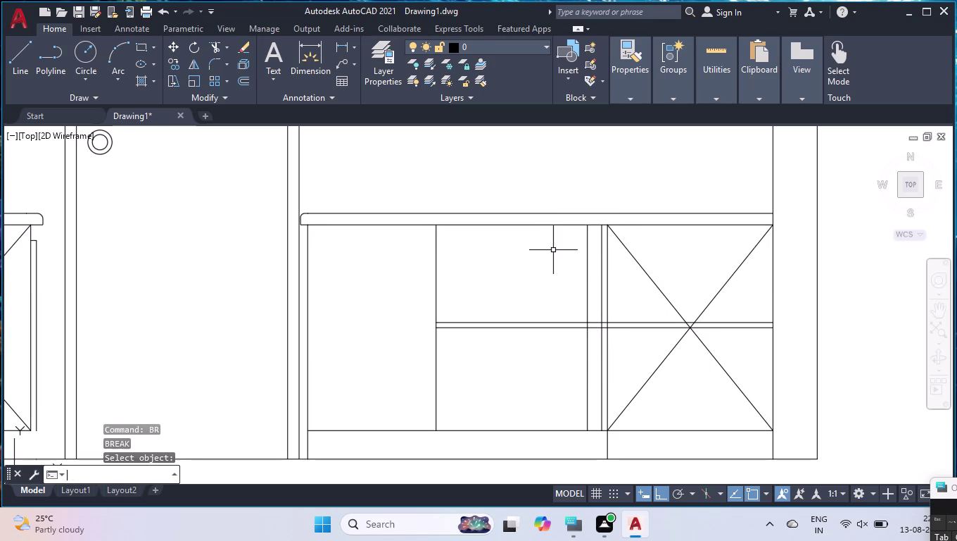
text(BR)
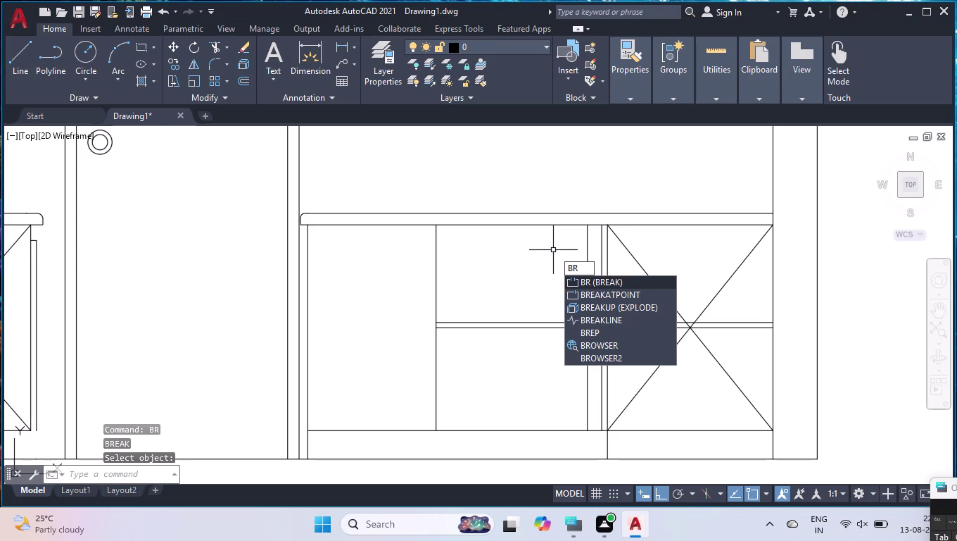
click(599, 296)
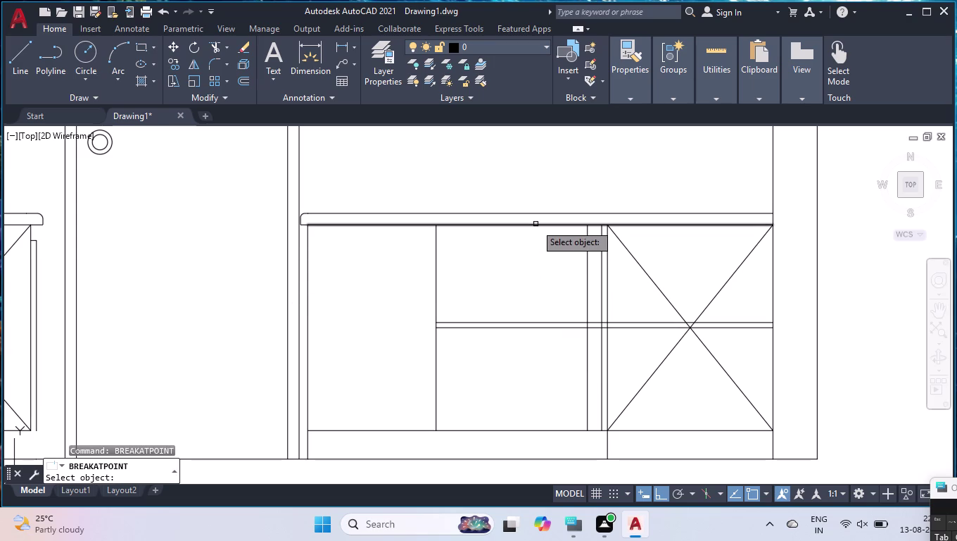
click(536, 223)
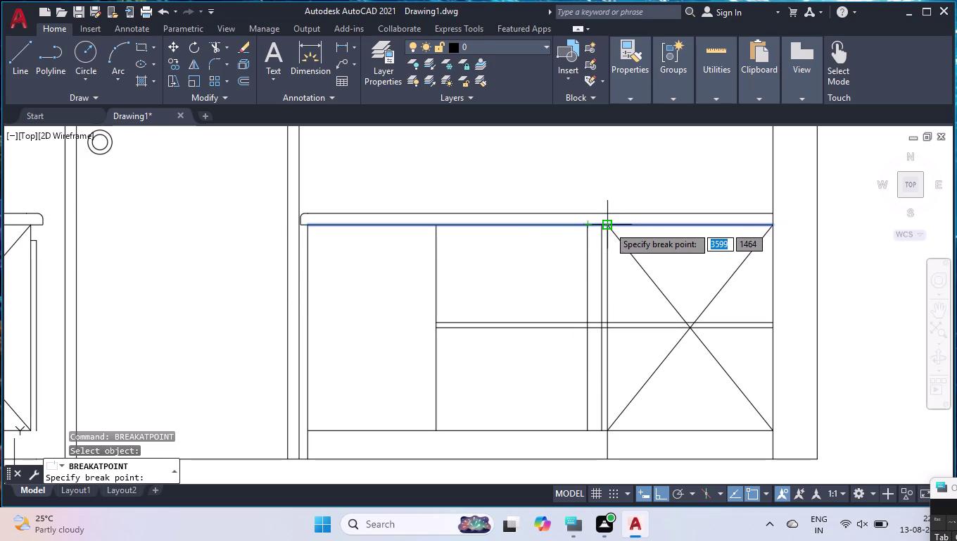
click(609, 226)
key(space)
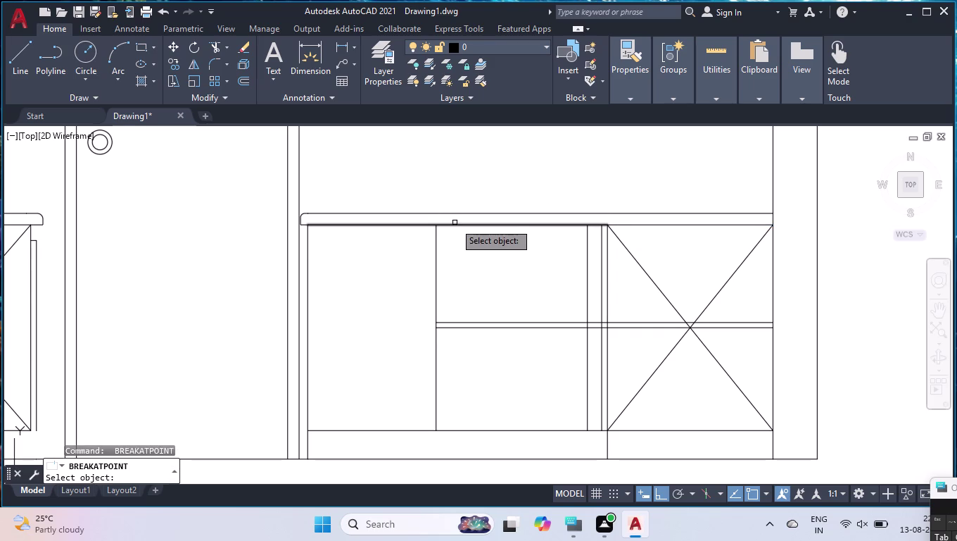
click(455, 226)
click(440, 223)
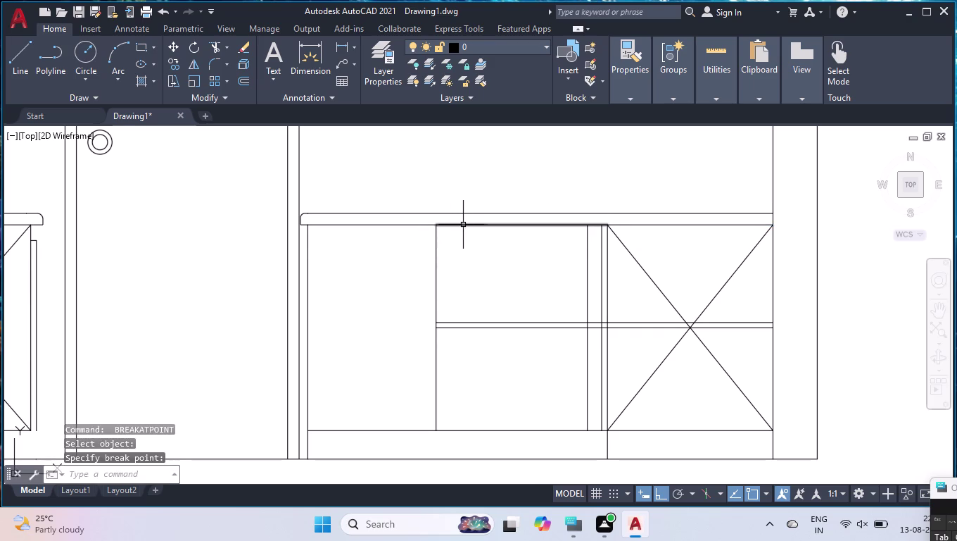
Offset the split countertop segment 20 downward into the compartment.
text(OFF)
key(Return)
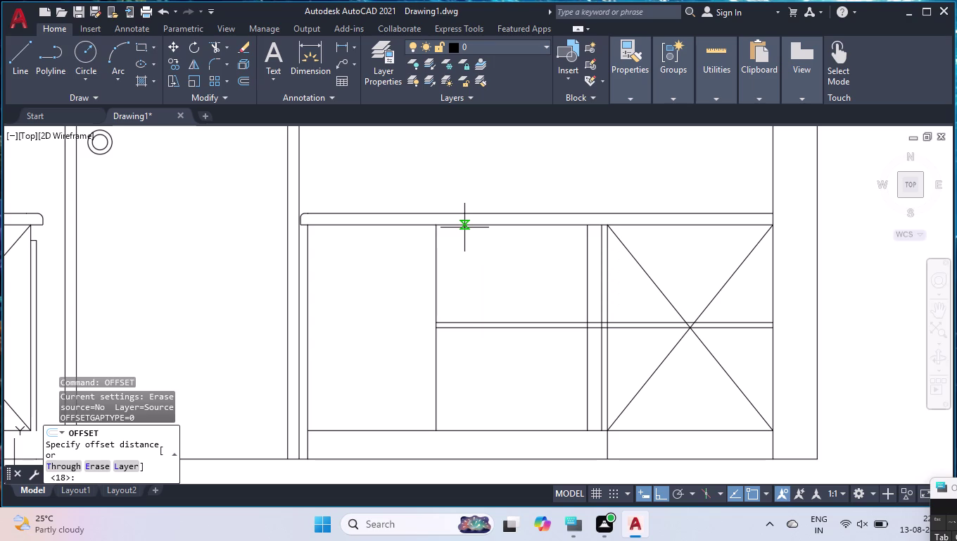
text(20)
key(Return)
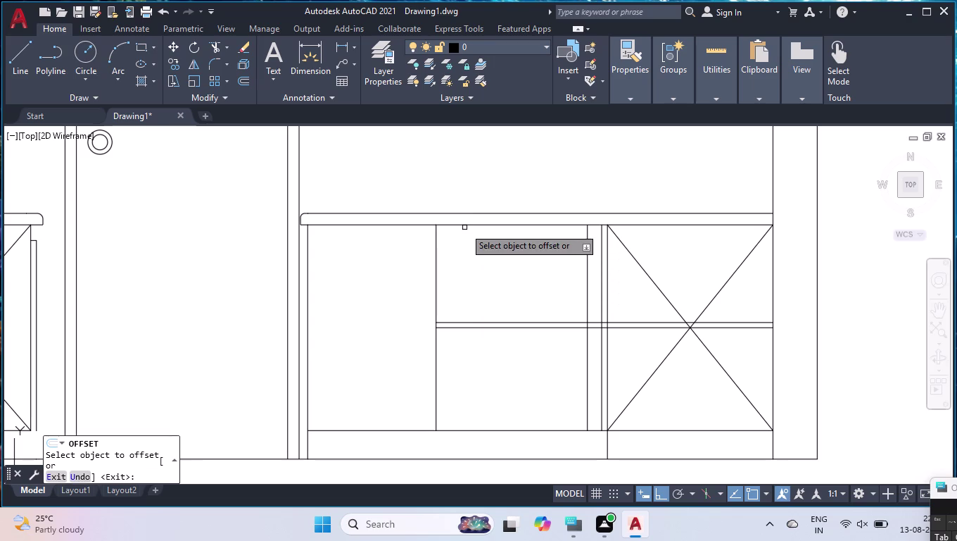
click(466, 225)
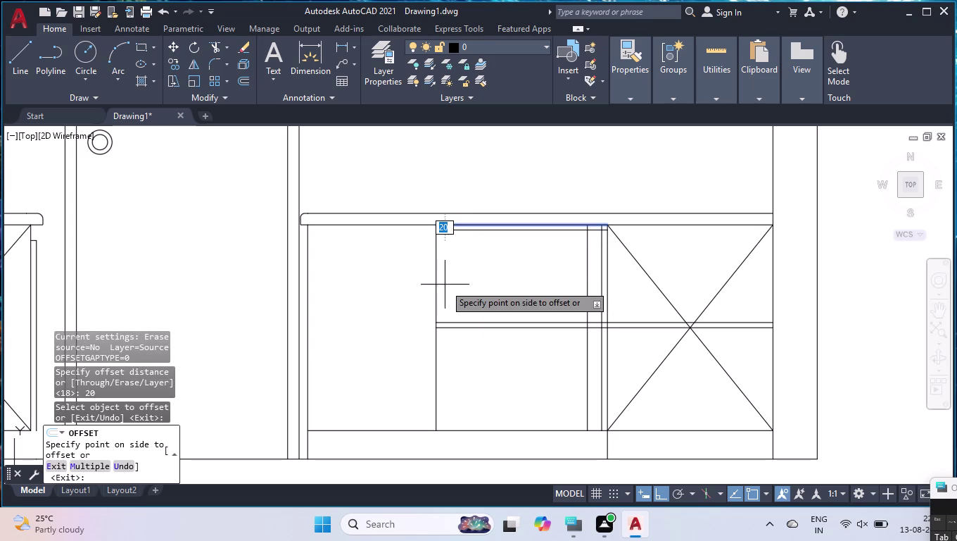
click(466, 282)
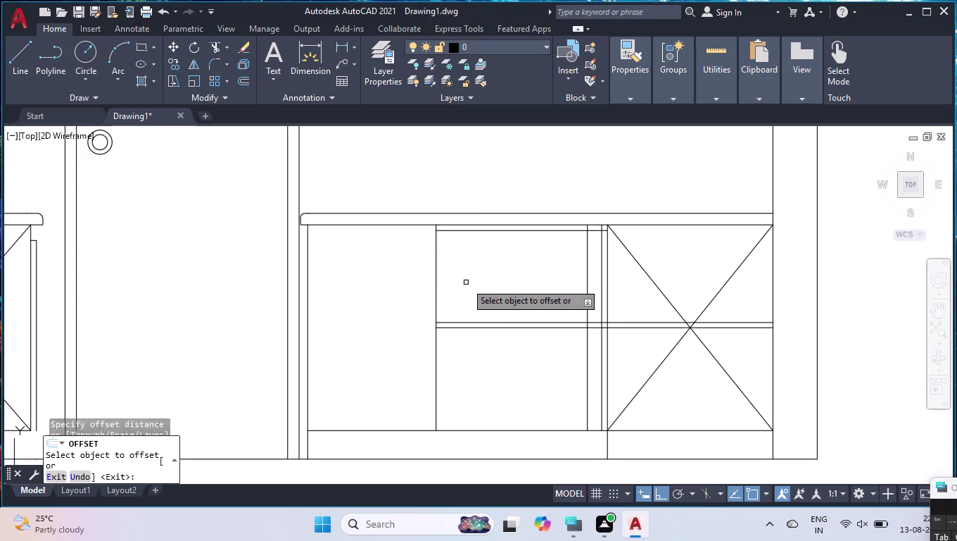
key(Return)
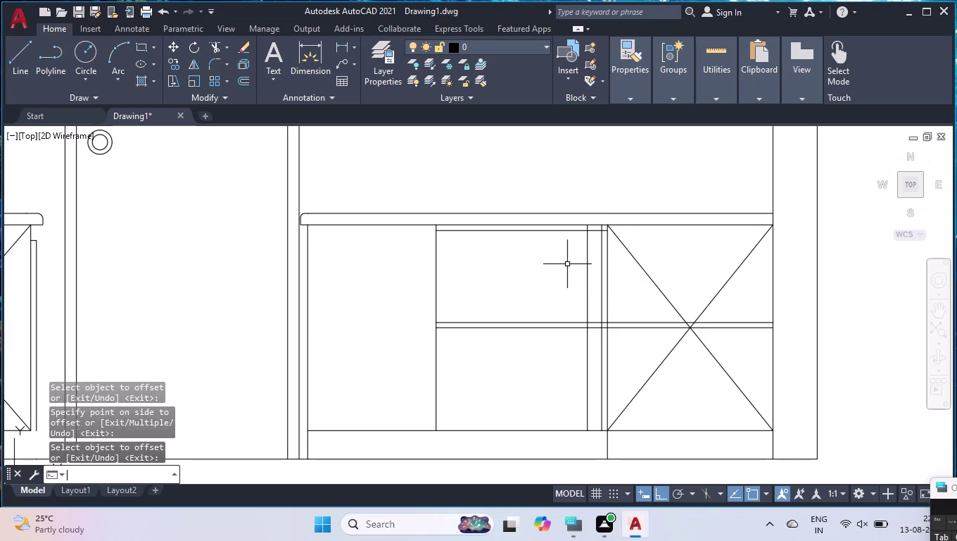
Trim the vertical stubs crossing the new 20-high strip.
text(TR)
key(Return)
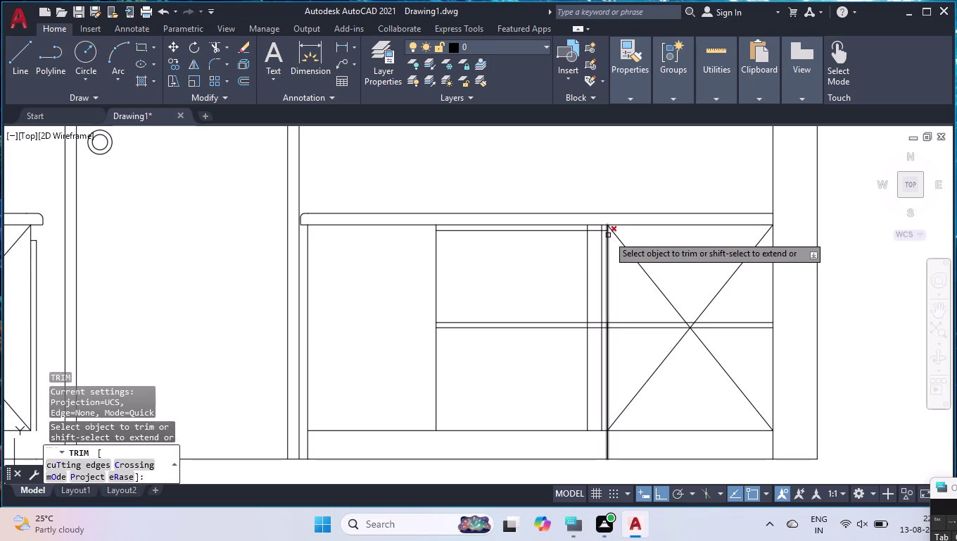
scroll(up, 3)
click(591, 316)
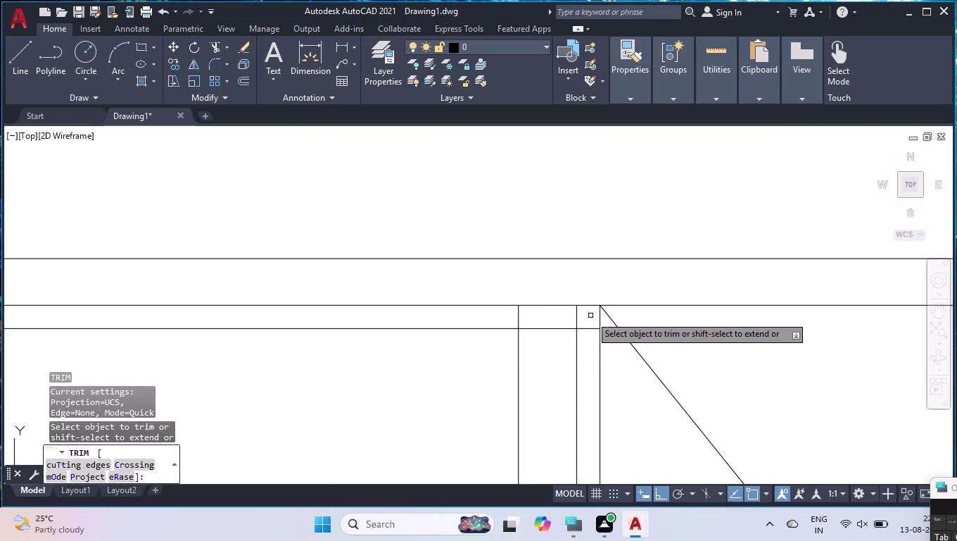
click(506, 324)
key(Return)
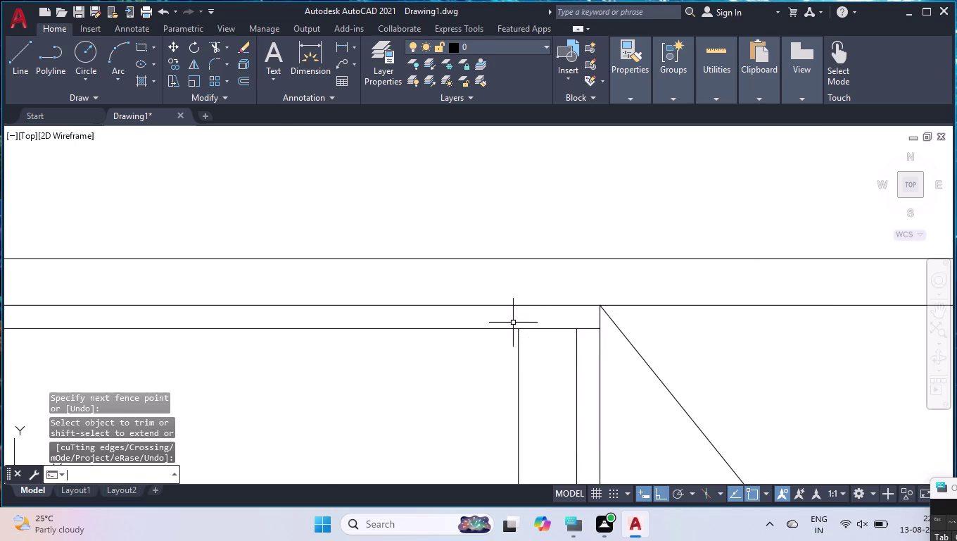
scroll(down, 3)
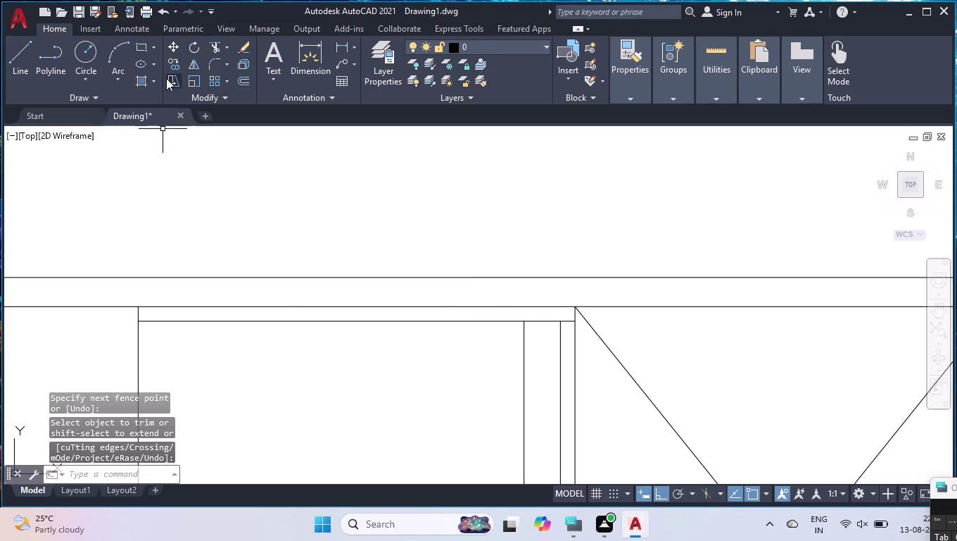
Fill the thin strip with a SOLID purple hatch.
click(141, 83)
scroll(up, 3)
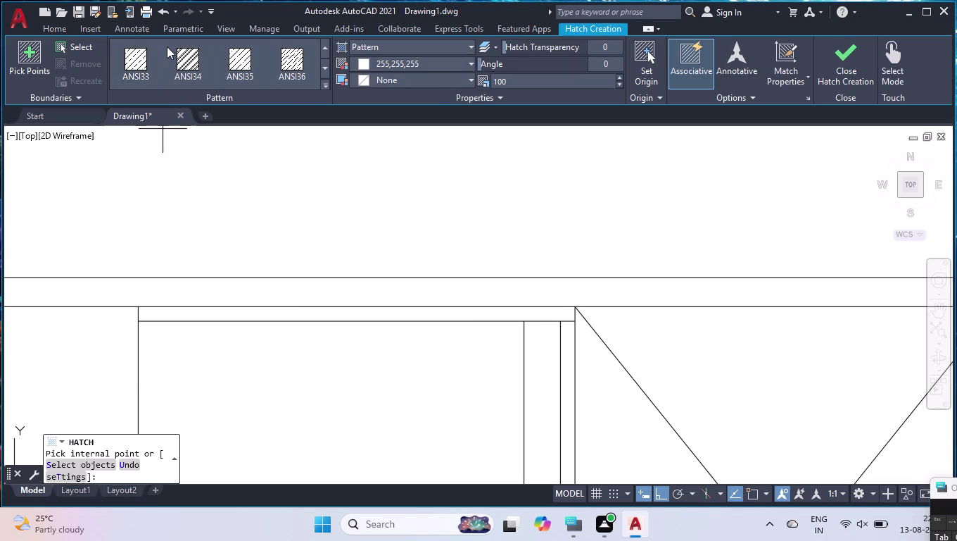
scroll(up, 3)
click(145, 58)
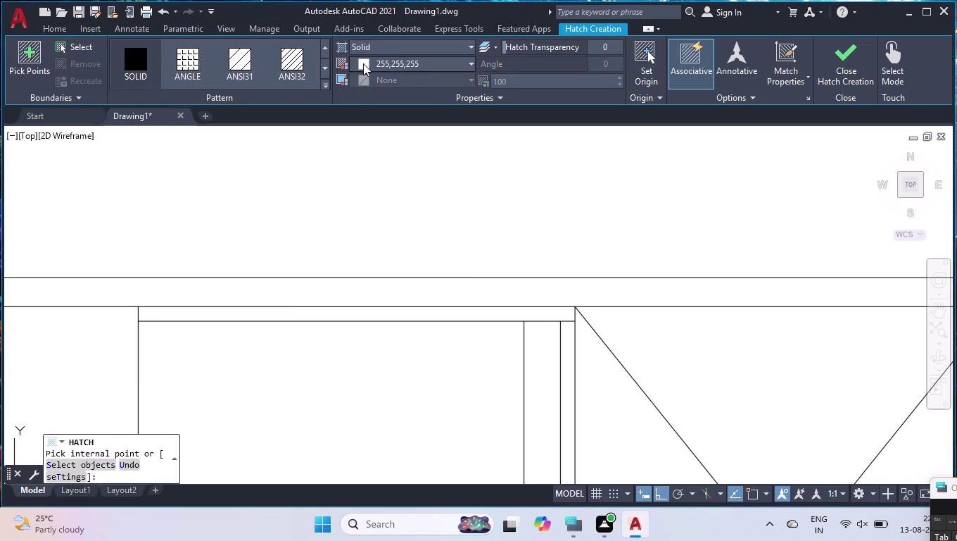
click(363, 64)
click(409, 135)
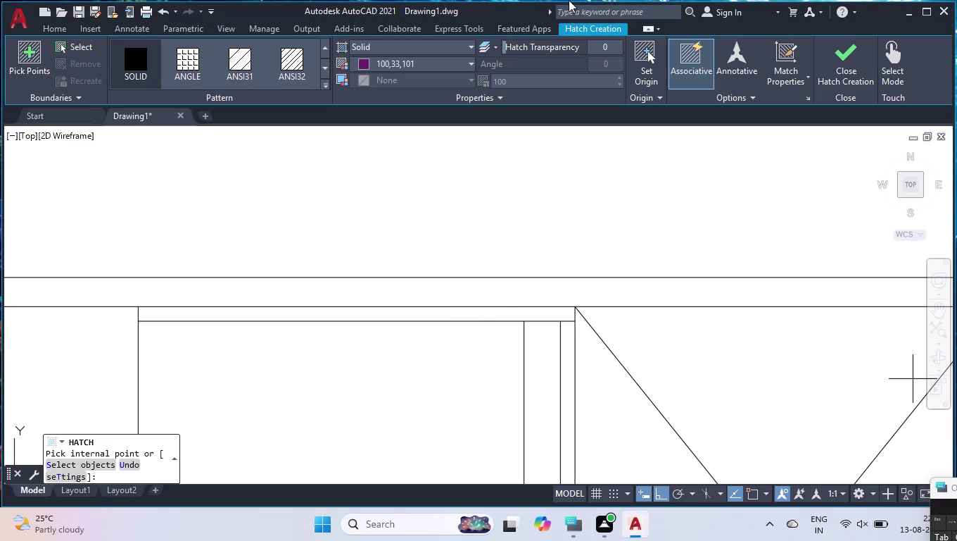
click(290, 316)
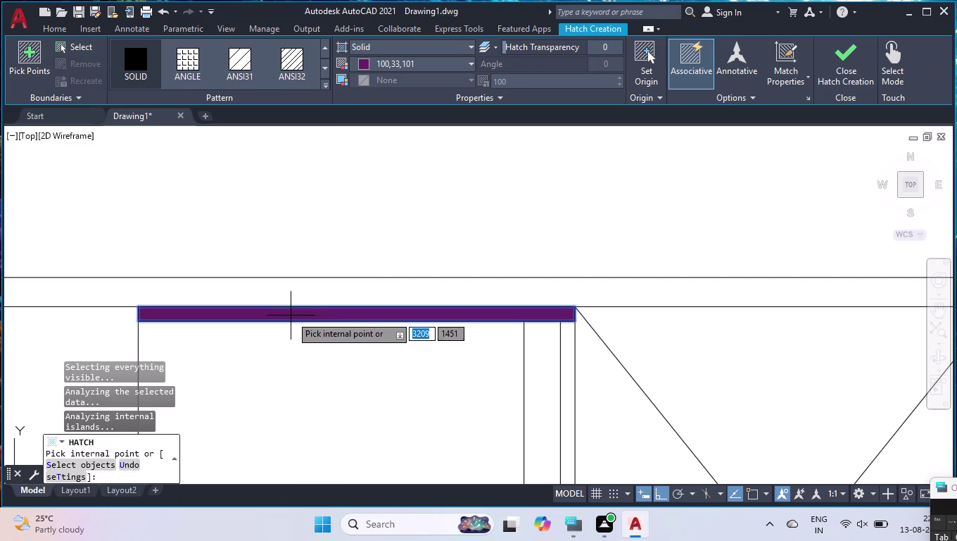
key(Return)
scroll(down, 3)
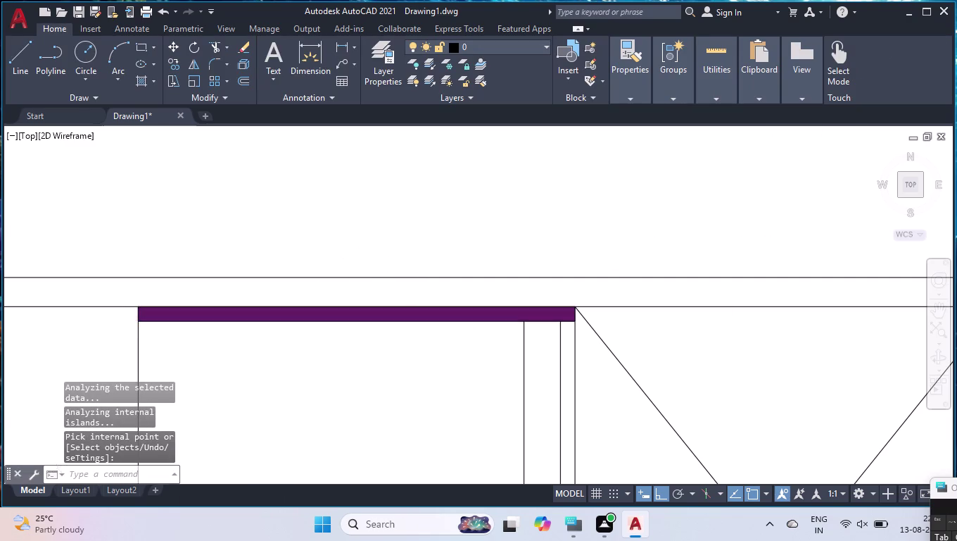
scroll(down, 3)
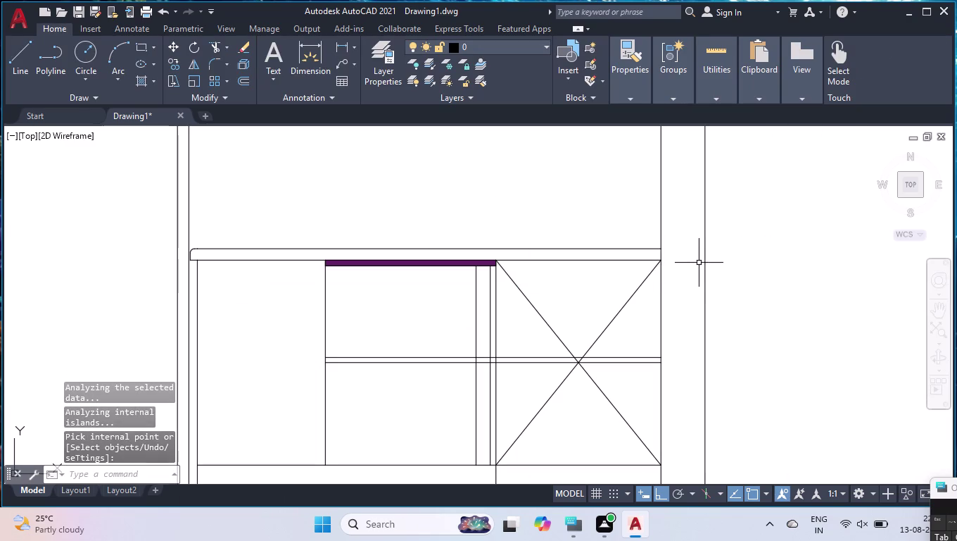
Change the strip hatch's colour to index colour 202.
click(377, 262)
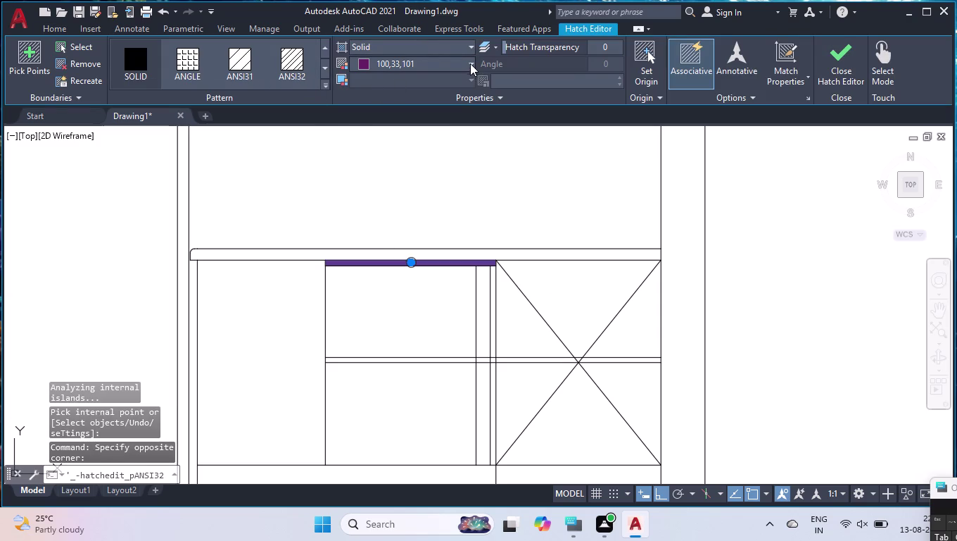
click(412, 60)
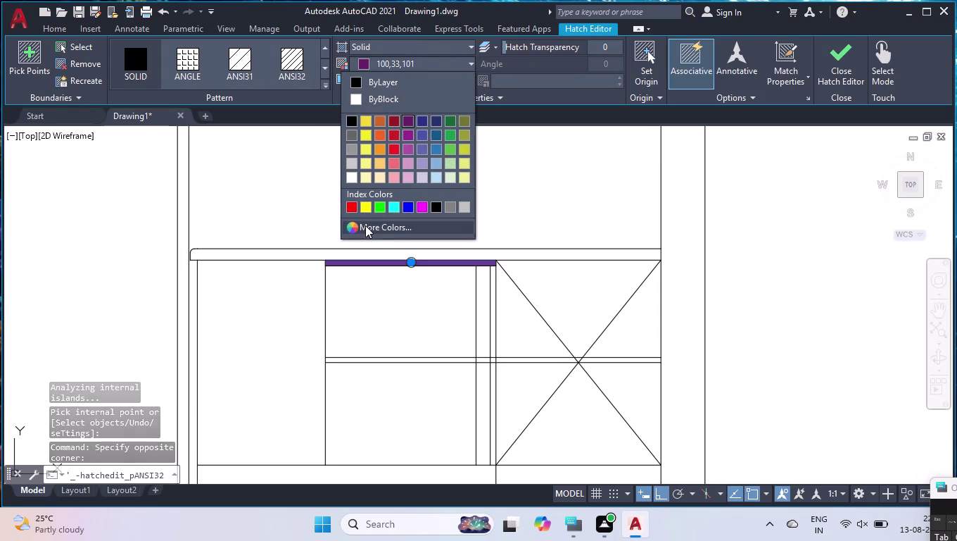
click(366, 225)
click(379, 154)
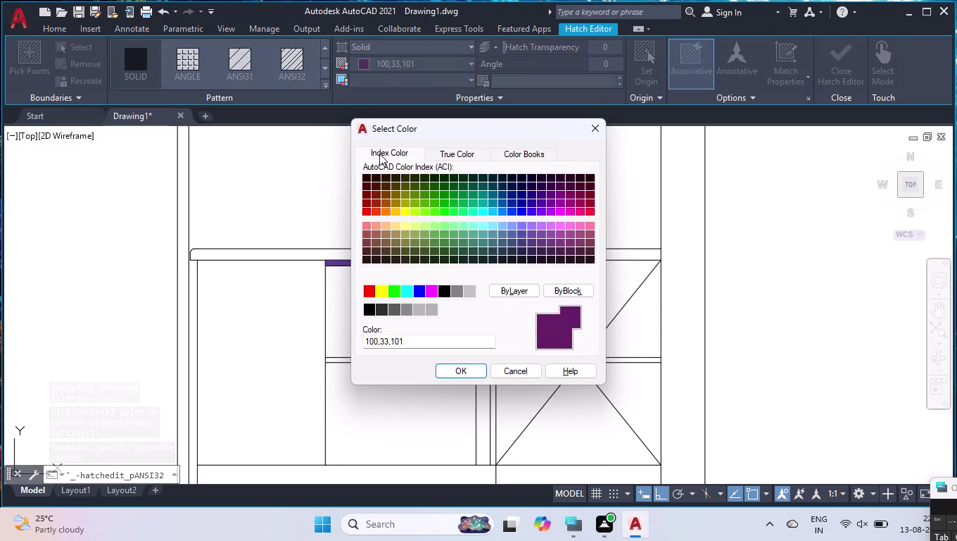
click(570, 201)
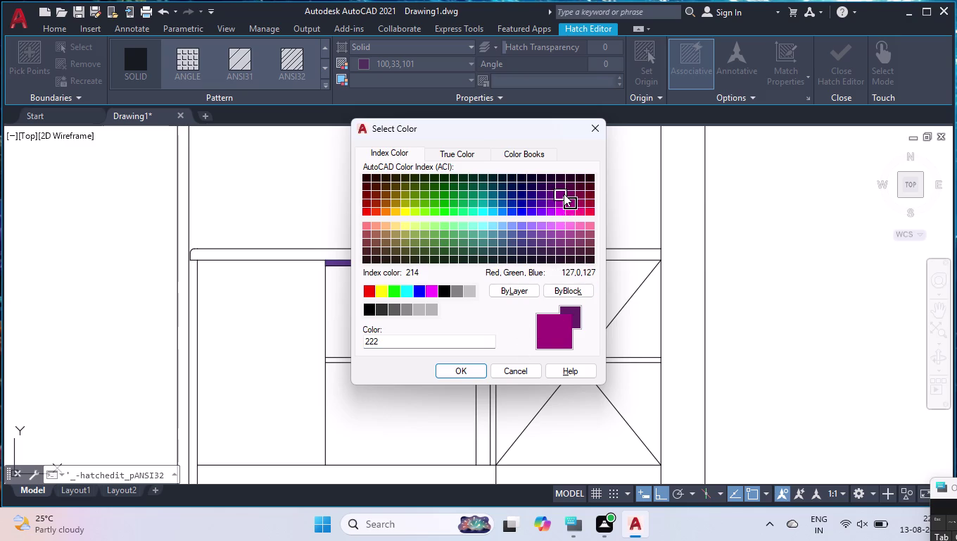
click(564, 193)
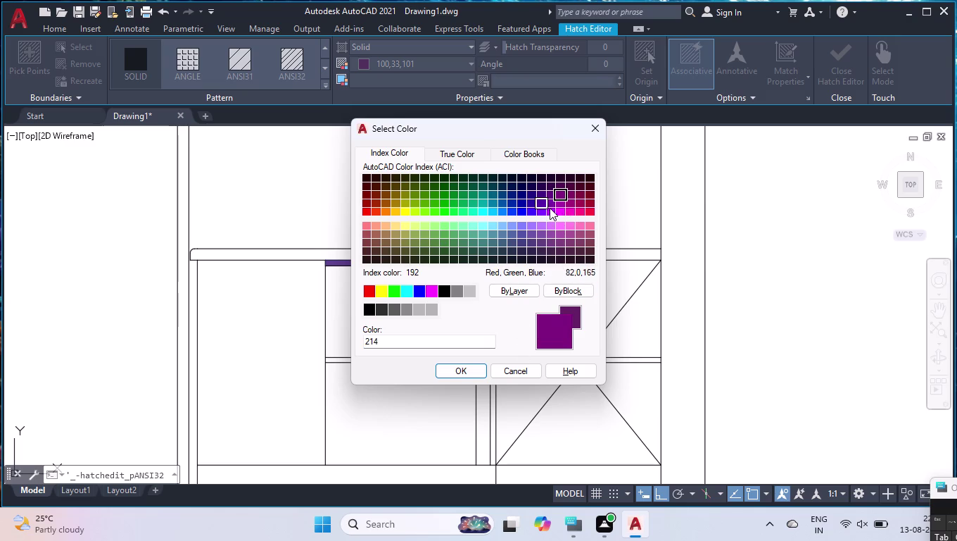
click(555, 206)
click(480, 368)
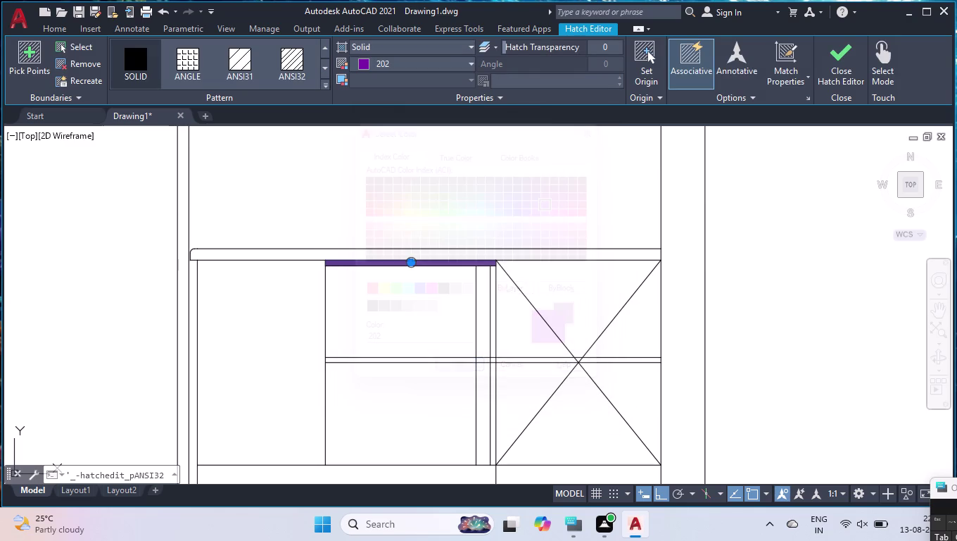
key(Return)
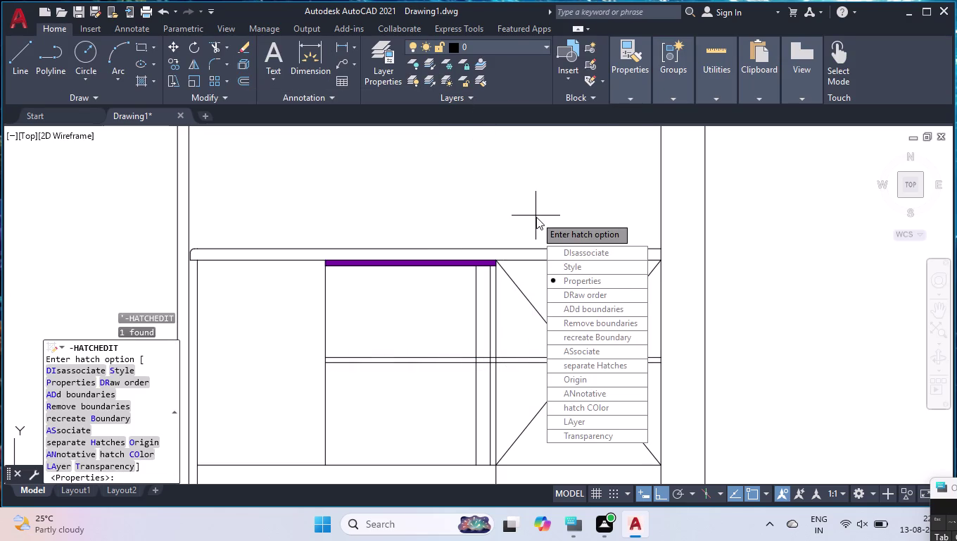
scroll(down, 3)
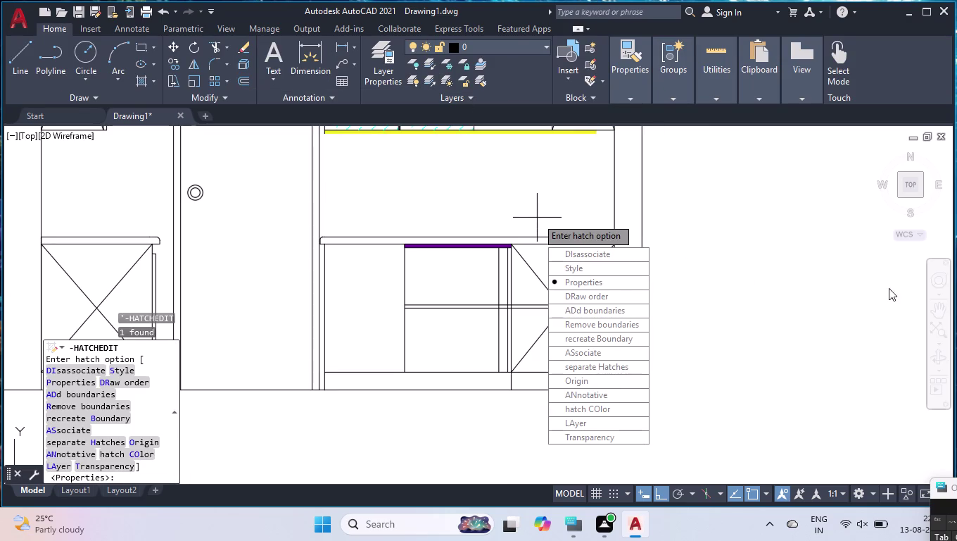